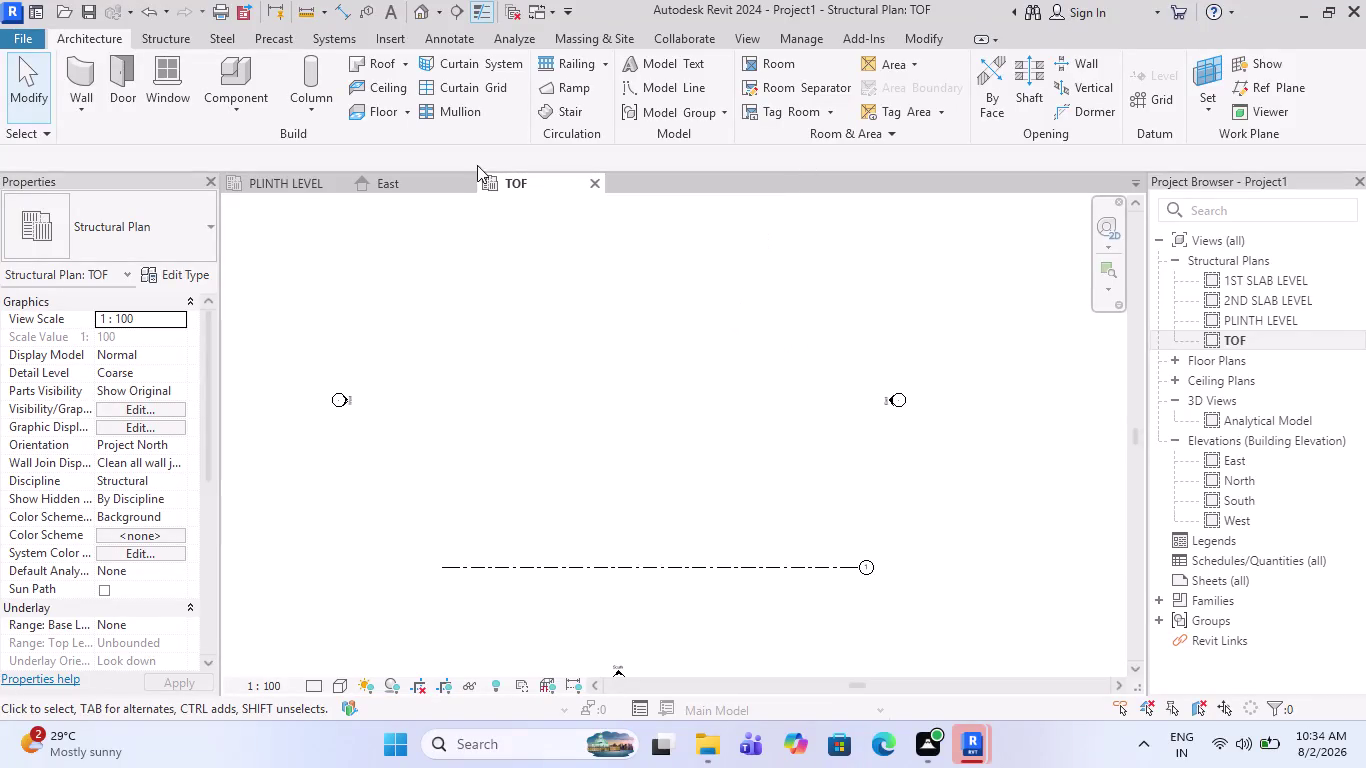
Create grid 2 from grid 1 with Pick Lines at a 1765 offset.
click(1149, 98)
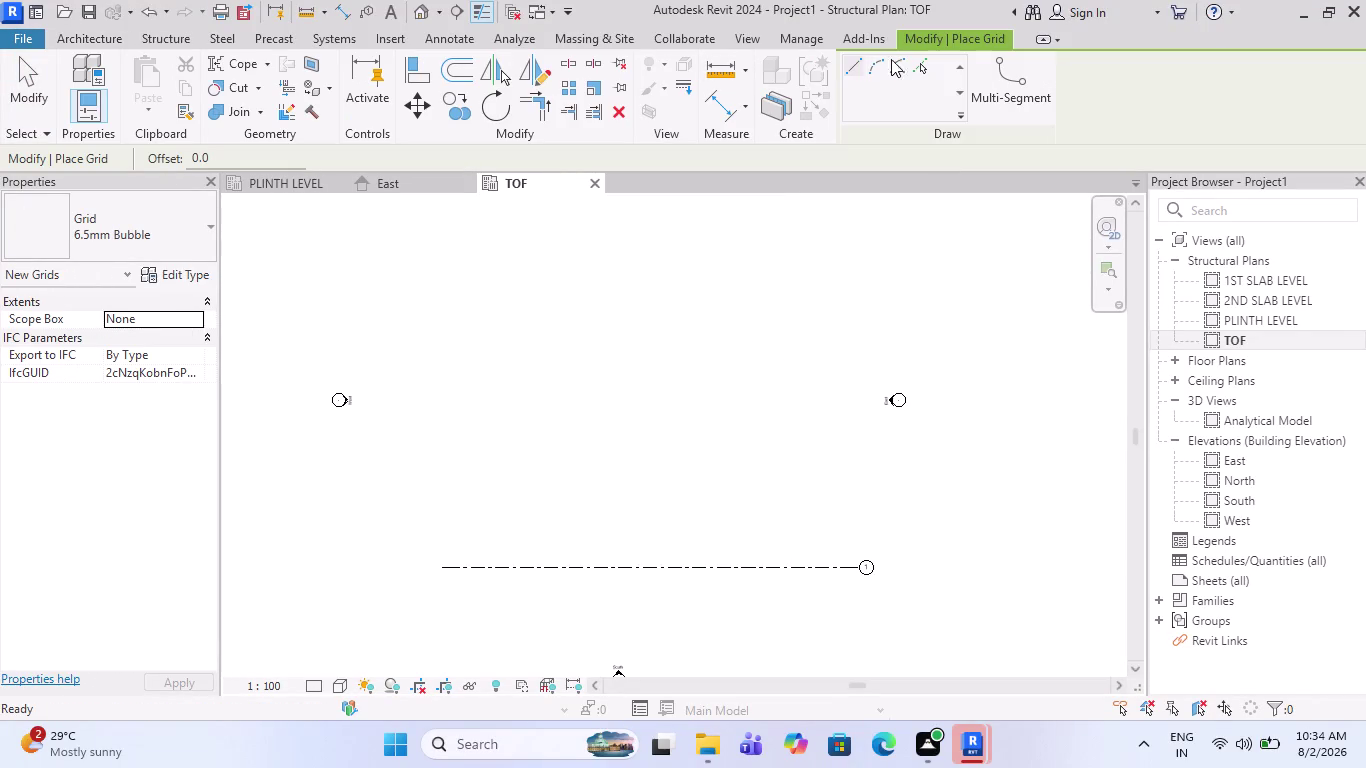
click(914, 59)
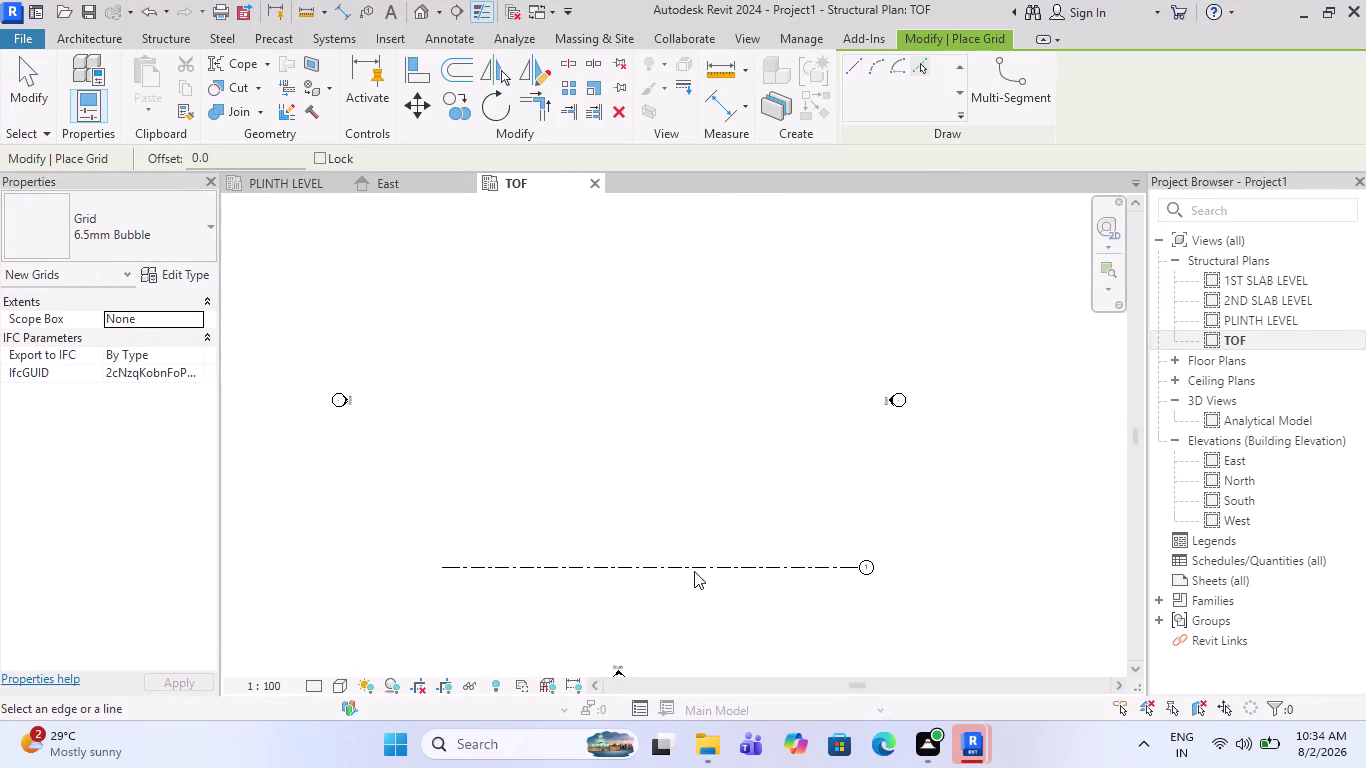
drag(252, 161, 162, 159)
drag(162, 159, 160, 161)
key(1)
key(7)
text(65)
key(Return)
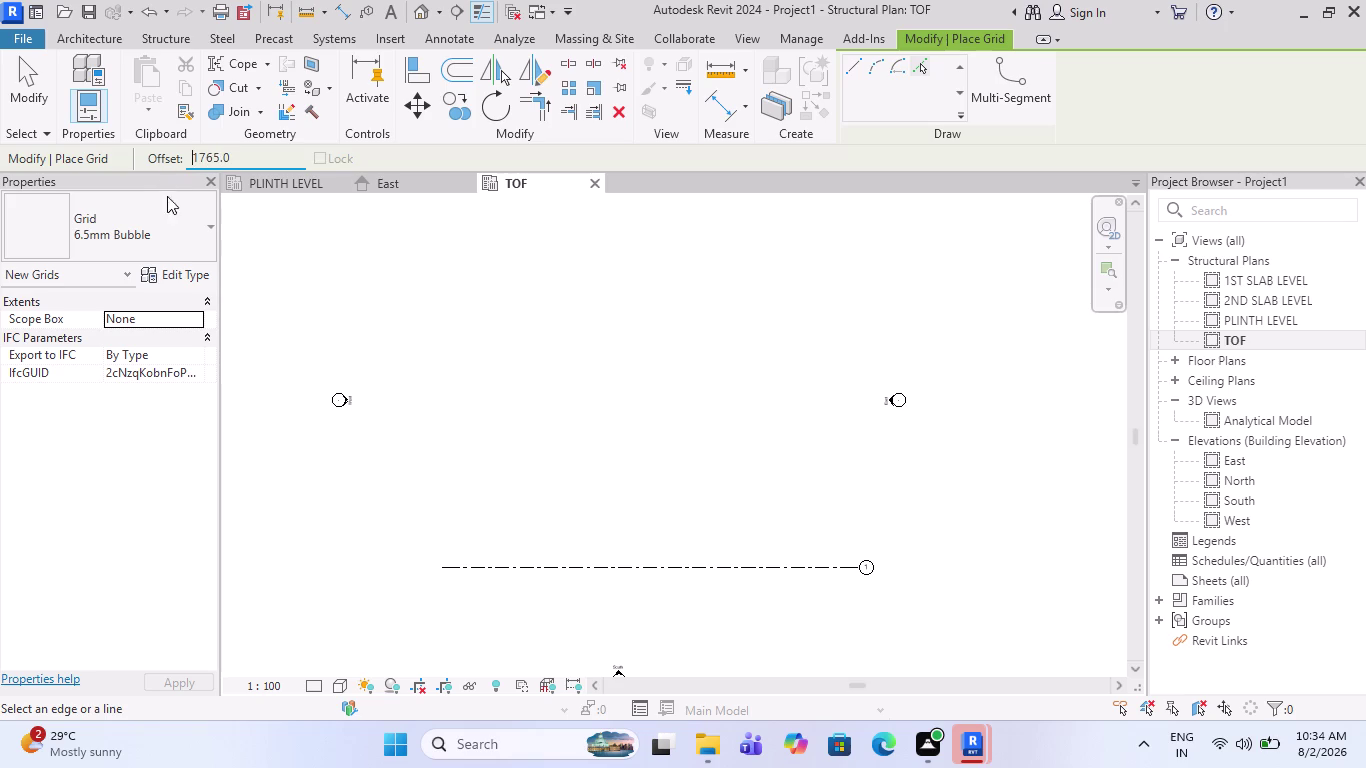
click(652, 566)
Create grids 3 and 4 with a 2815 offset from each previous grid.
scroll(up, 3)
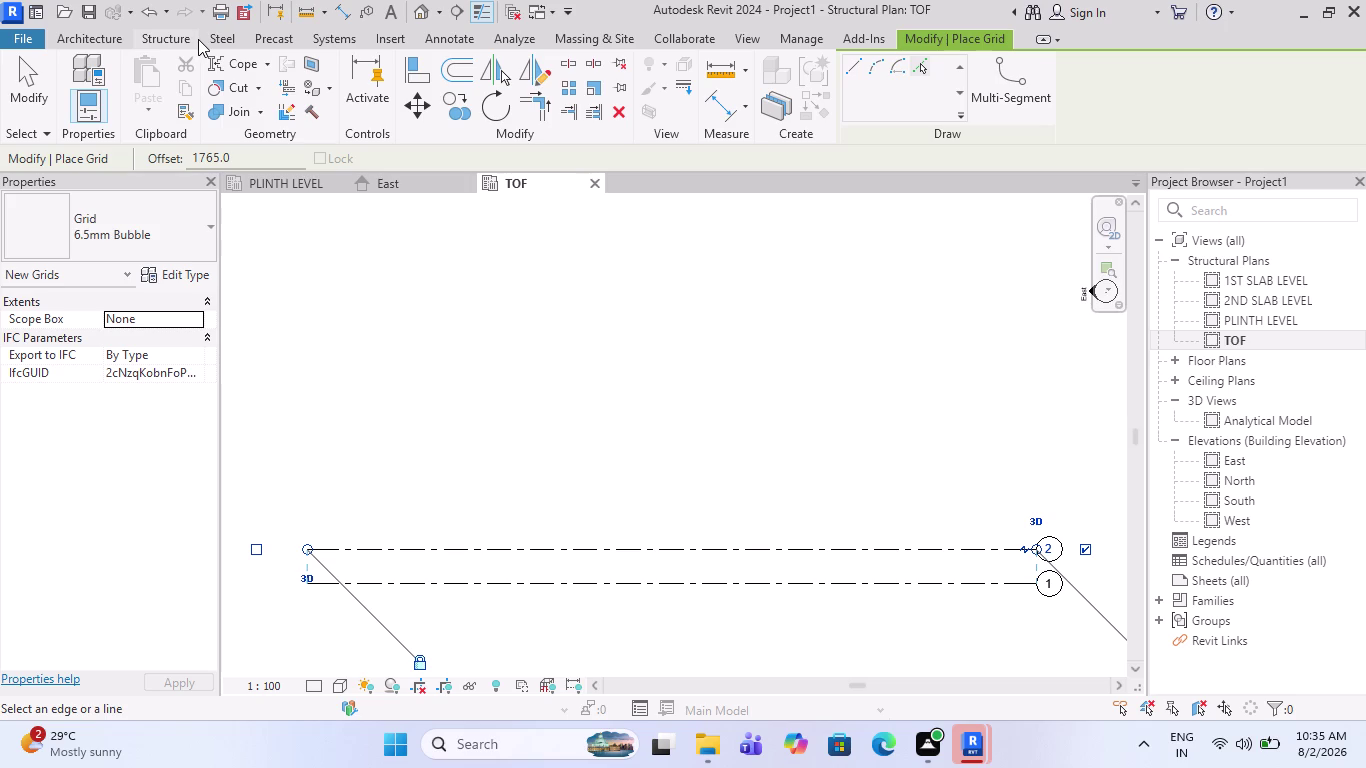
drag(244, 161, 112, 174)
text(2815)
key(Return)
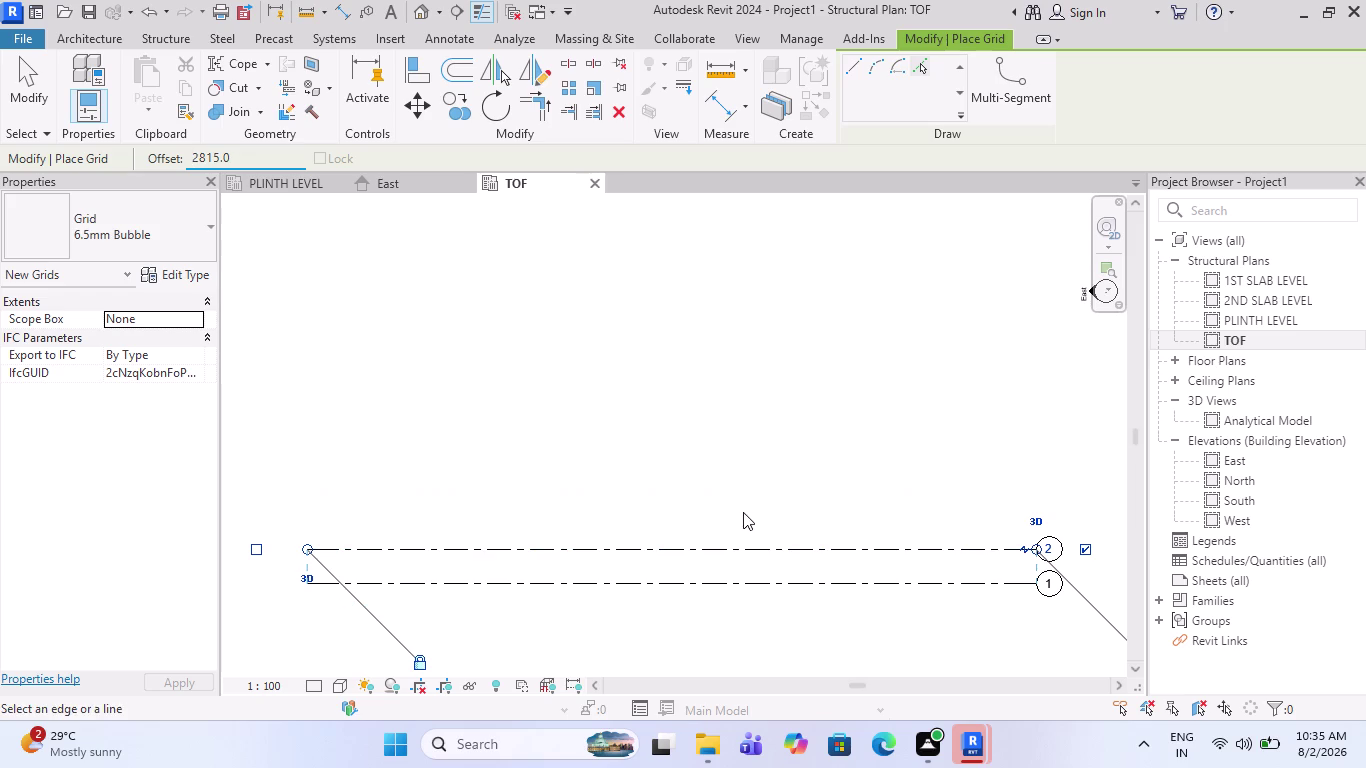
click(743, 541)
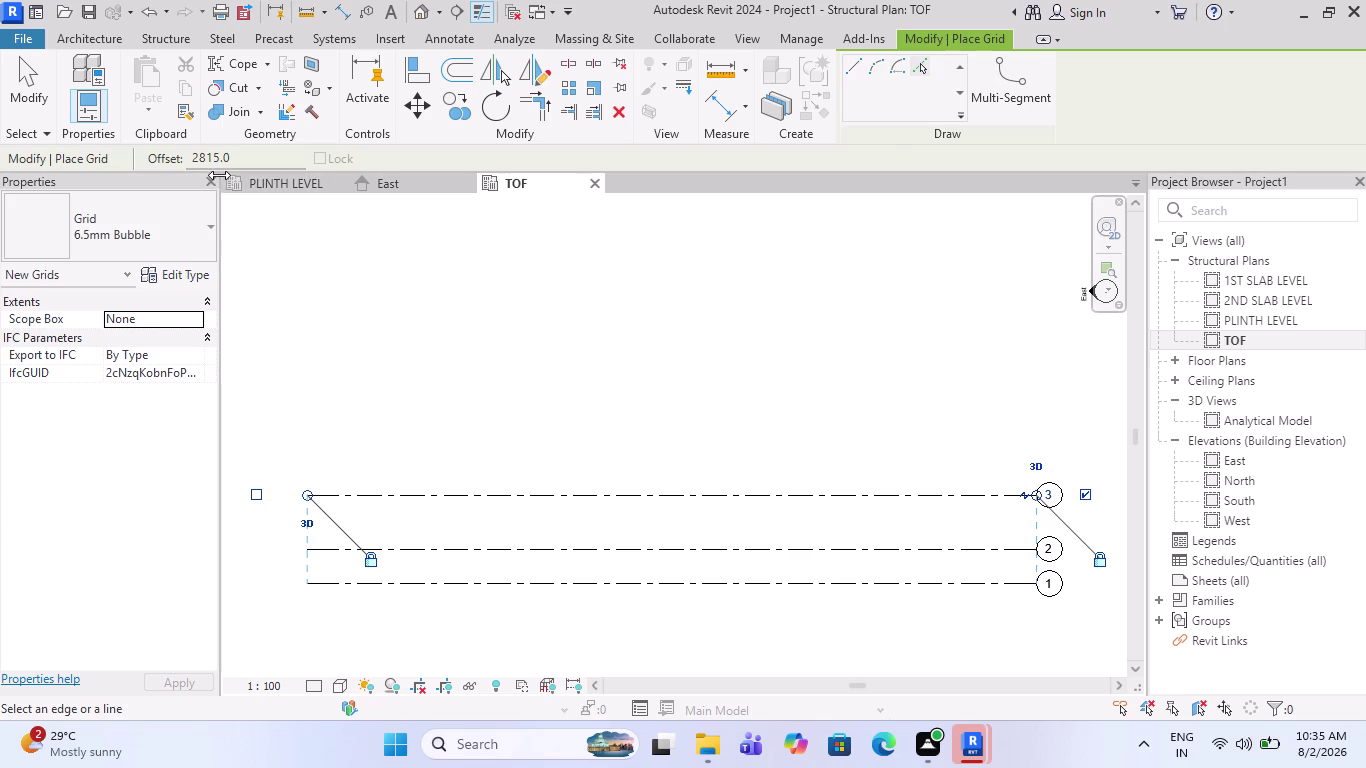
click(473, 491)
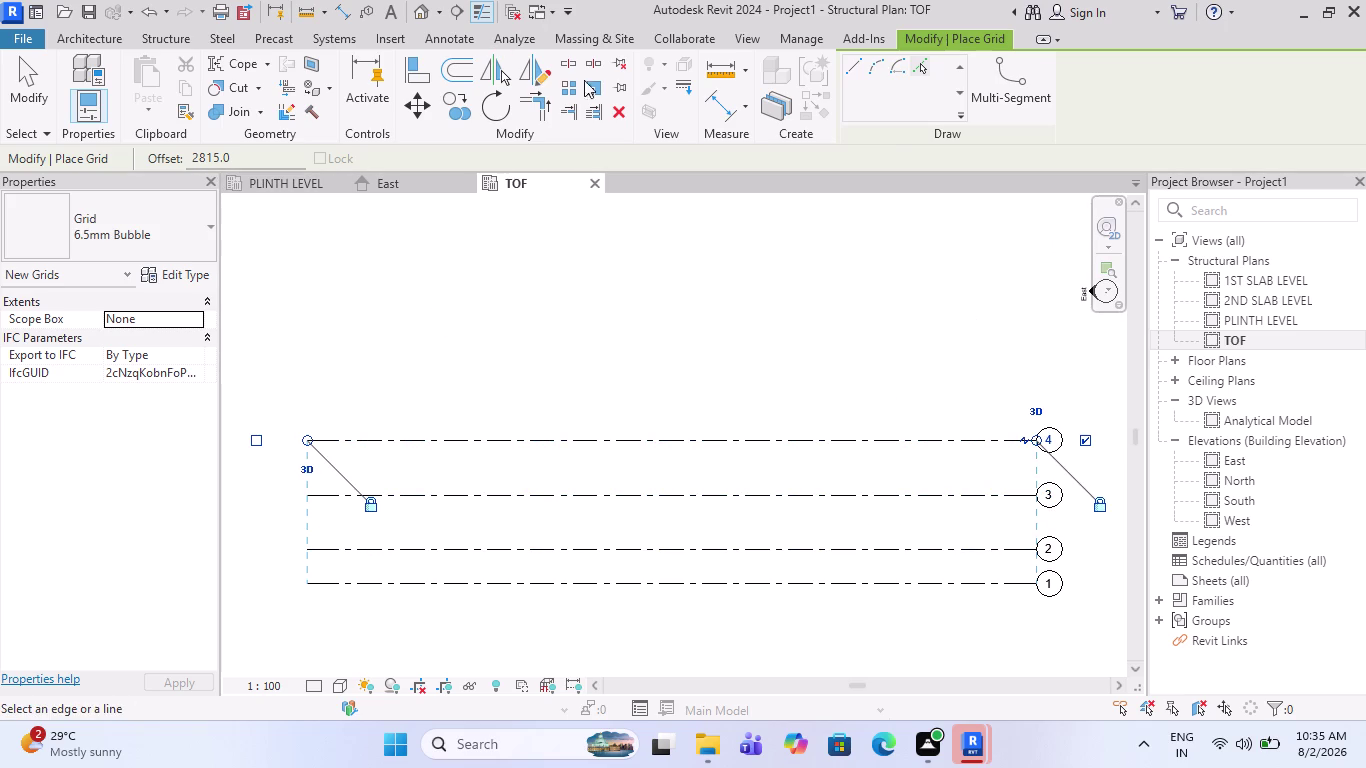
click(860, 69)
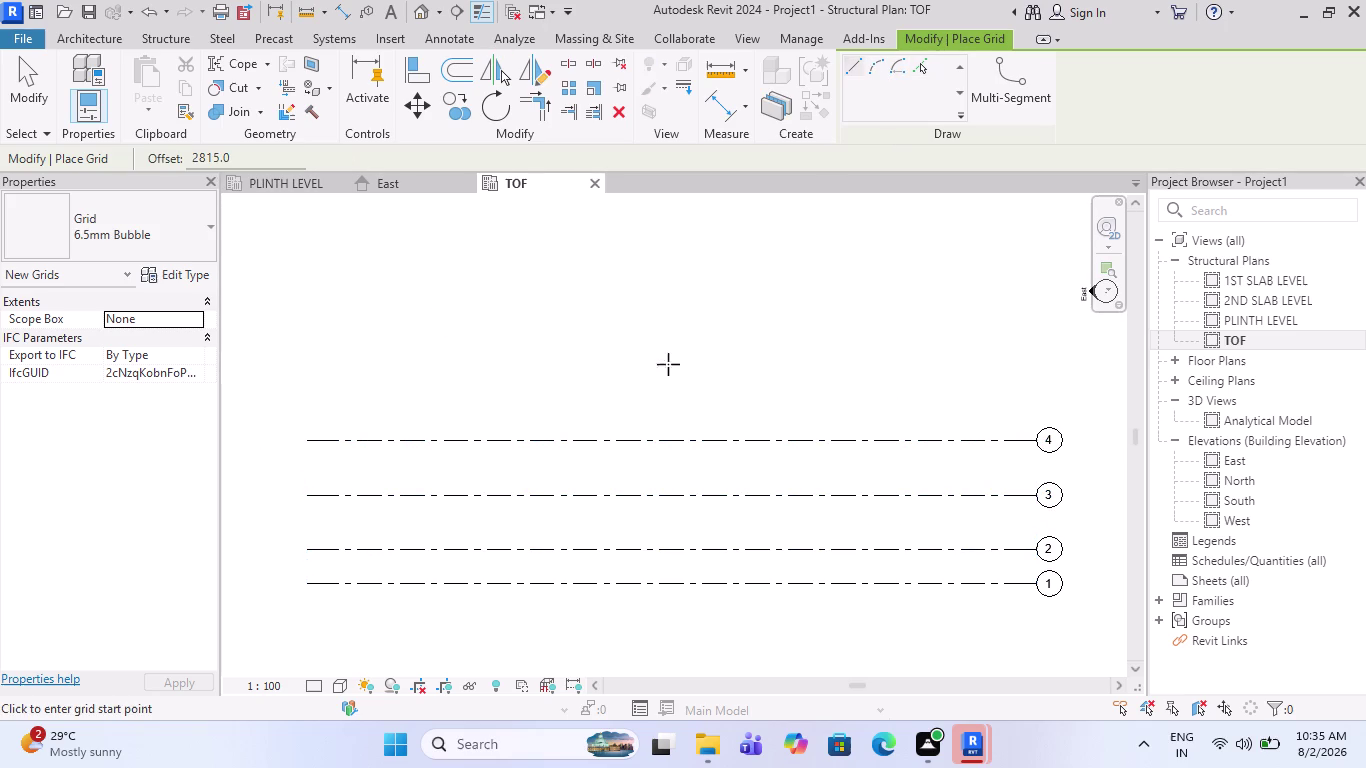
Draw a vertical grid line from above grid 4 to below grid 1.
click(511, 365)
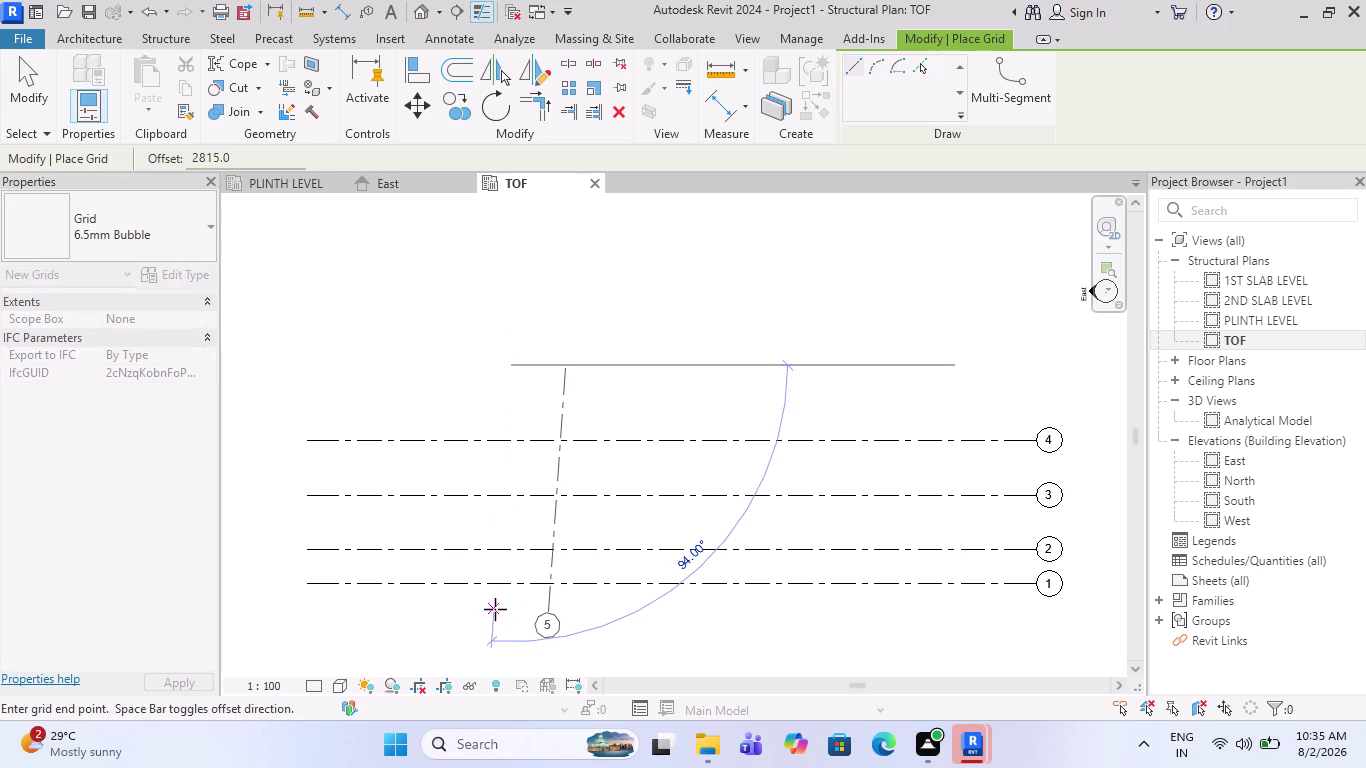
click(522, 620)
key(Escape)
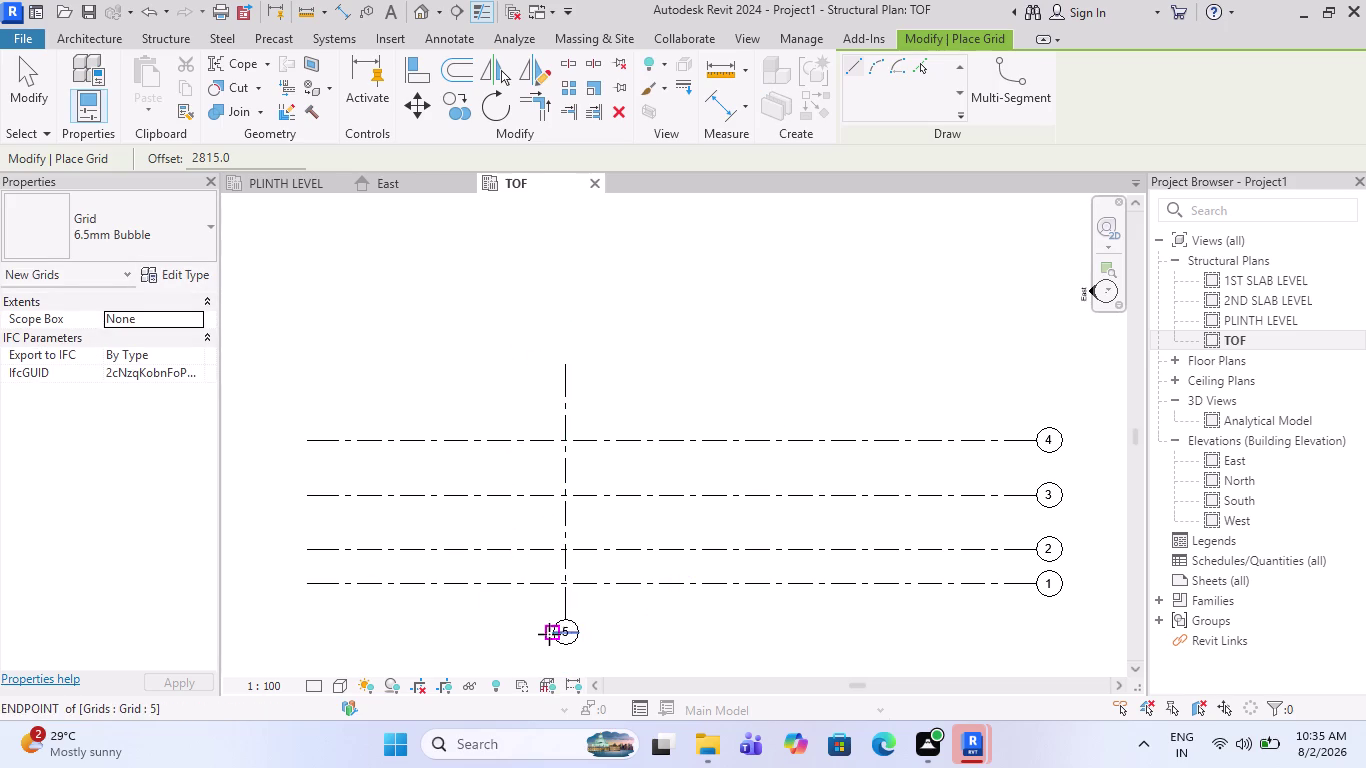
scroll(up, 3)
key(Escape)
Rename the new vertical grid's bubble to A.
double_click(567, 629)
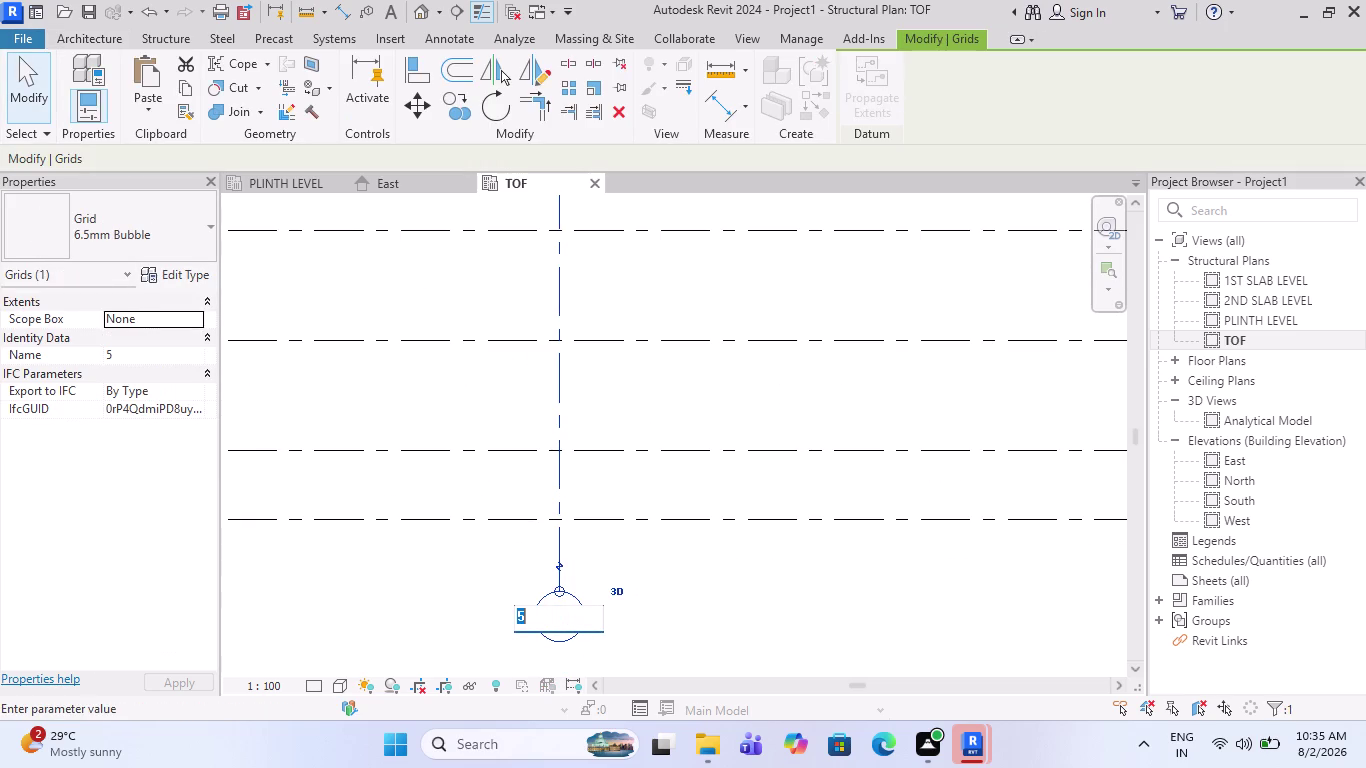
key(a)
click(690, 576)
scroll(down, 3)
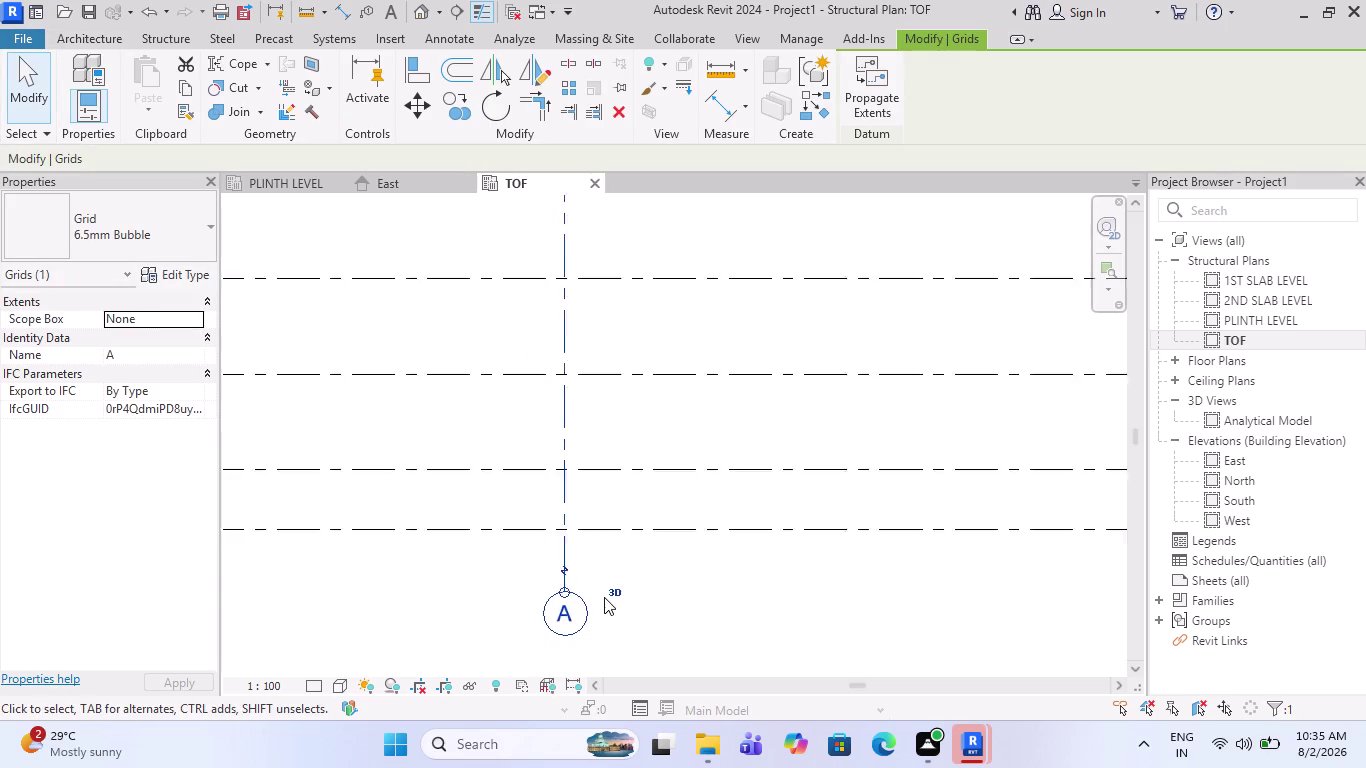
scroll(down, 3)
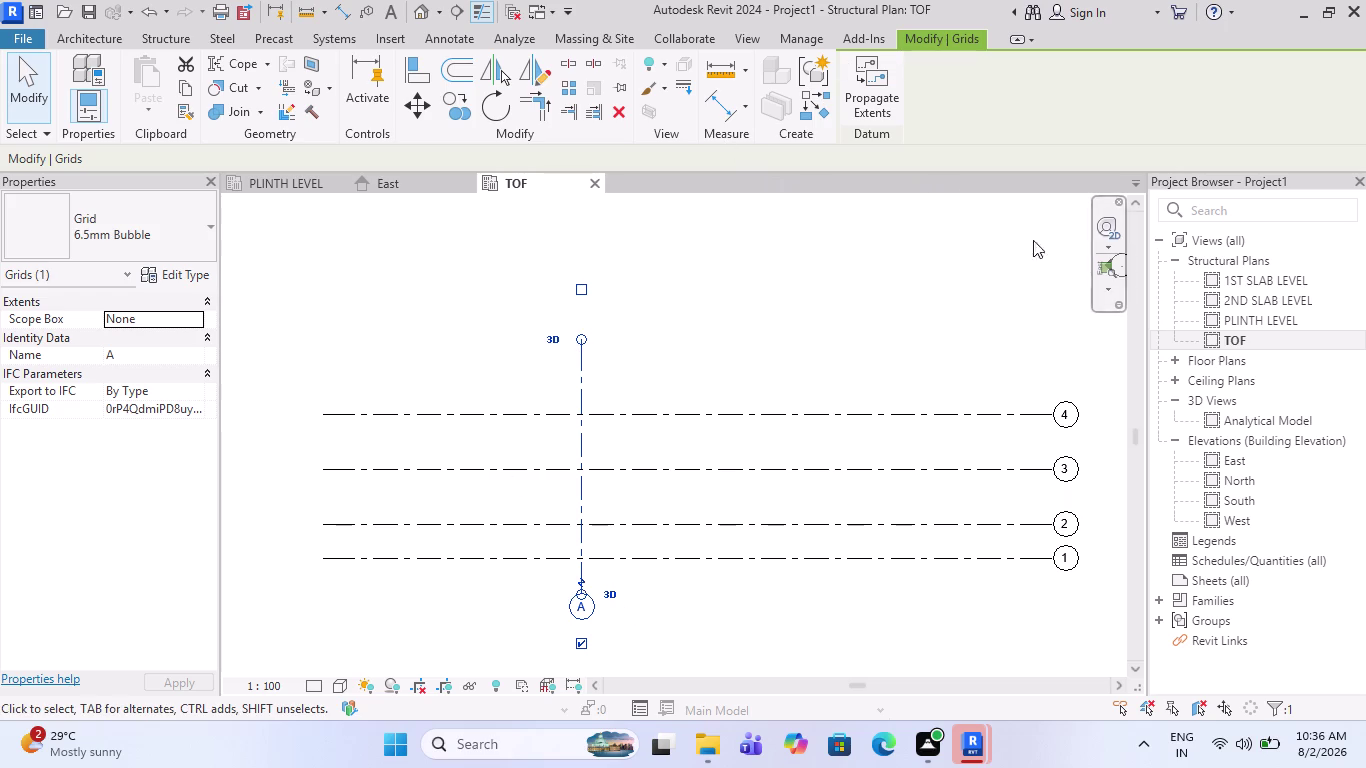
key(Escape)
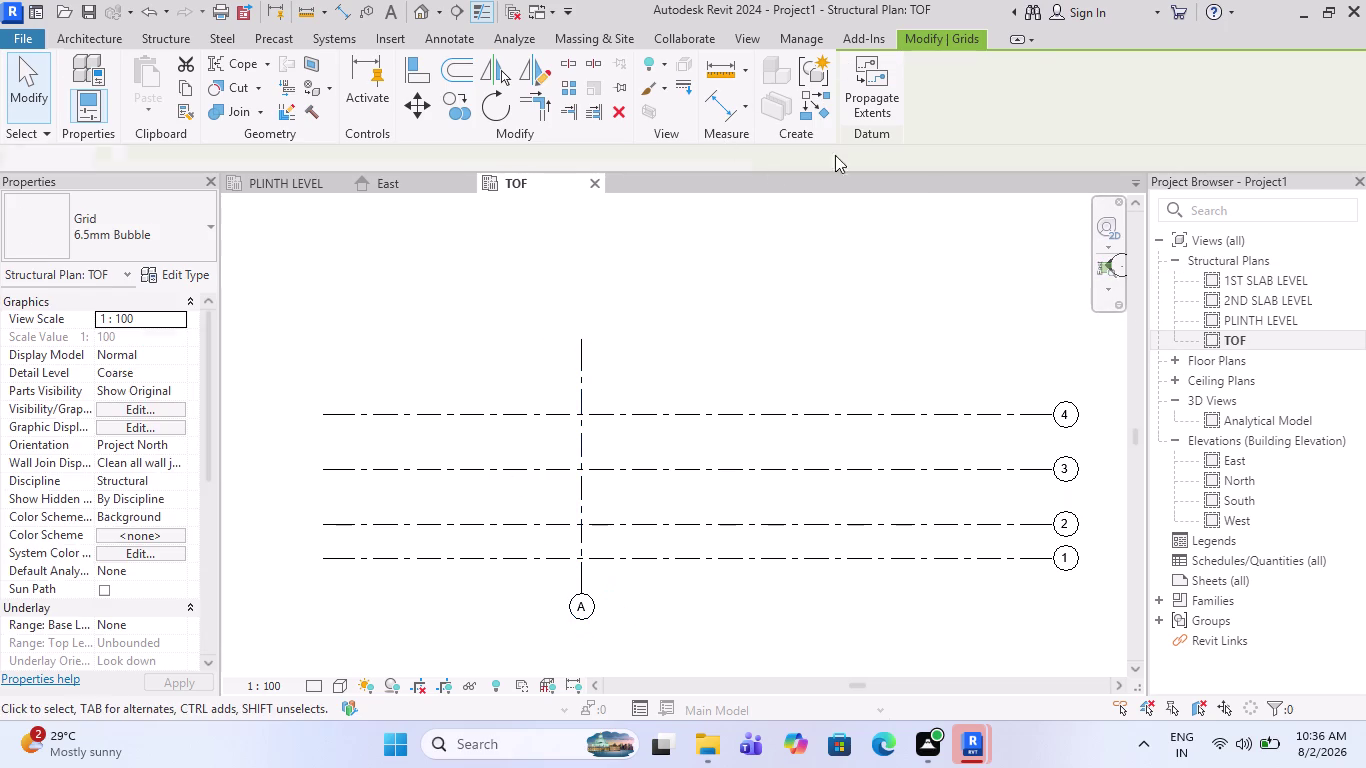
Pick grid A at a 4230 offset to create grid B.
click(1145, 106)
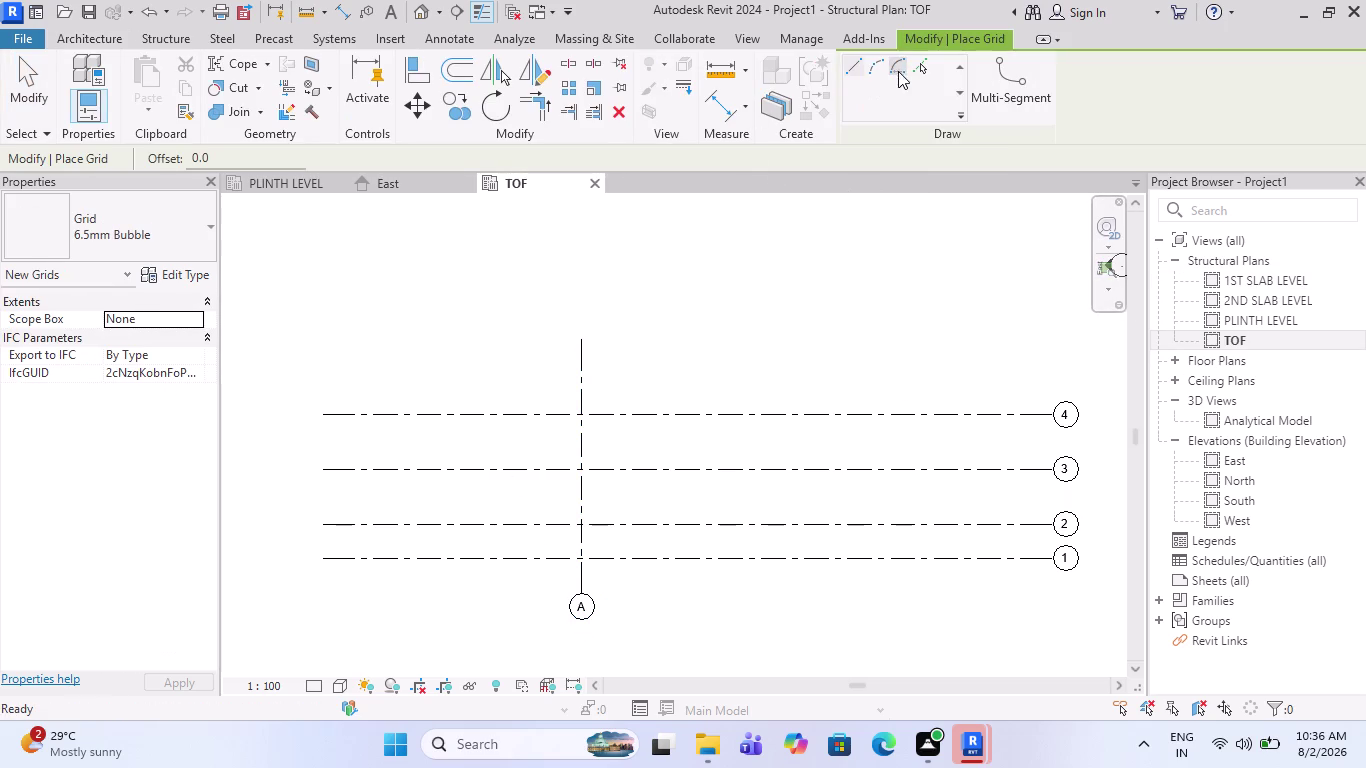
click(925, 71)
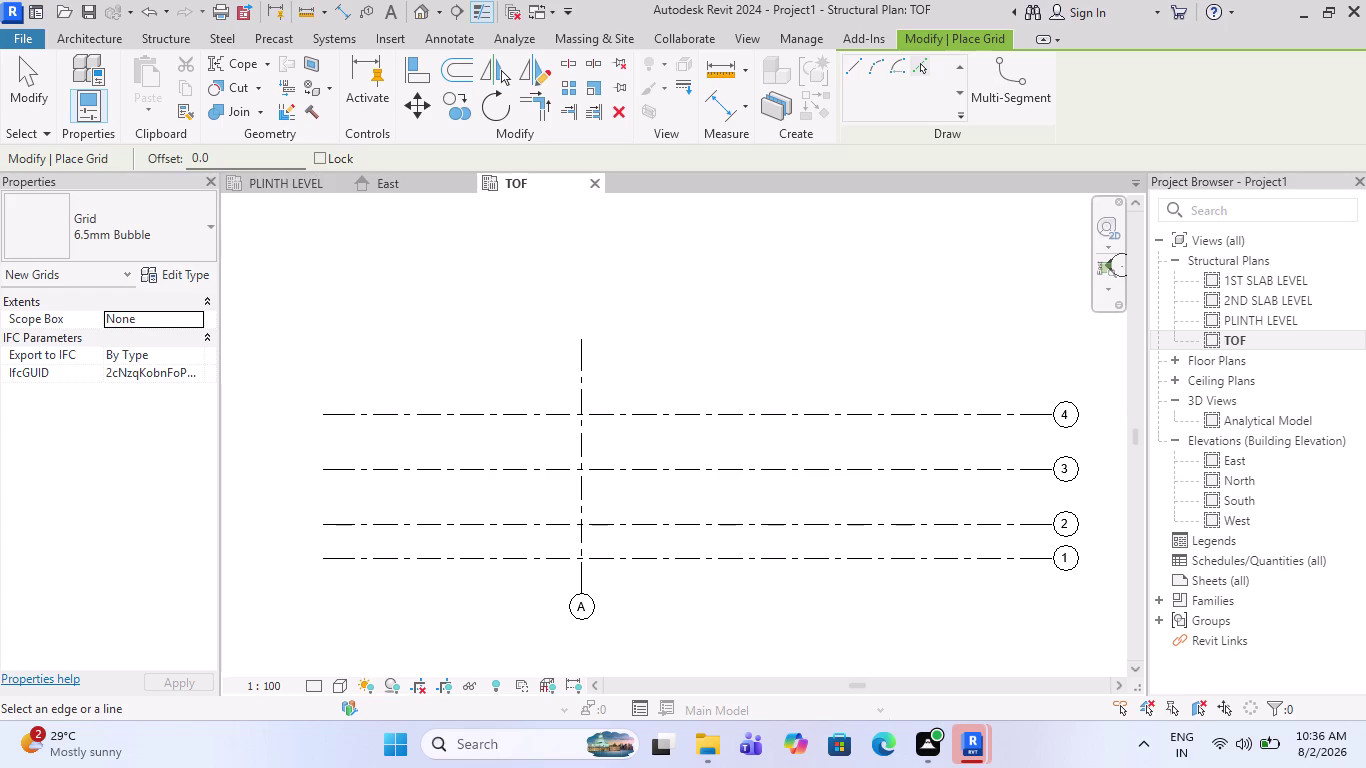
drag(236, 155, 124, 179)
text(423)
key(0)
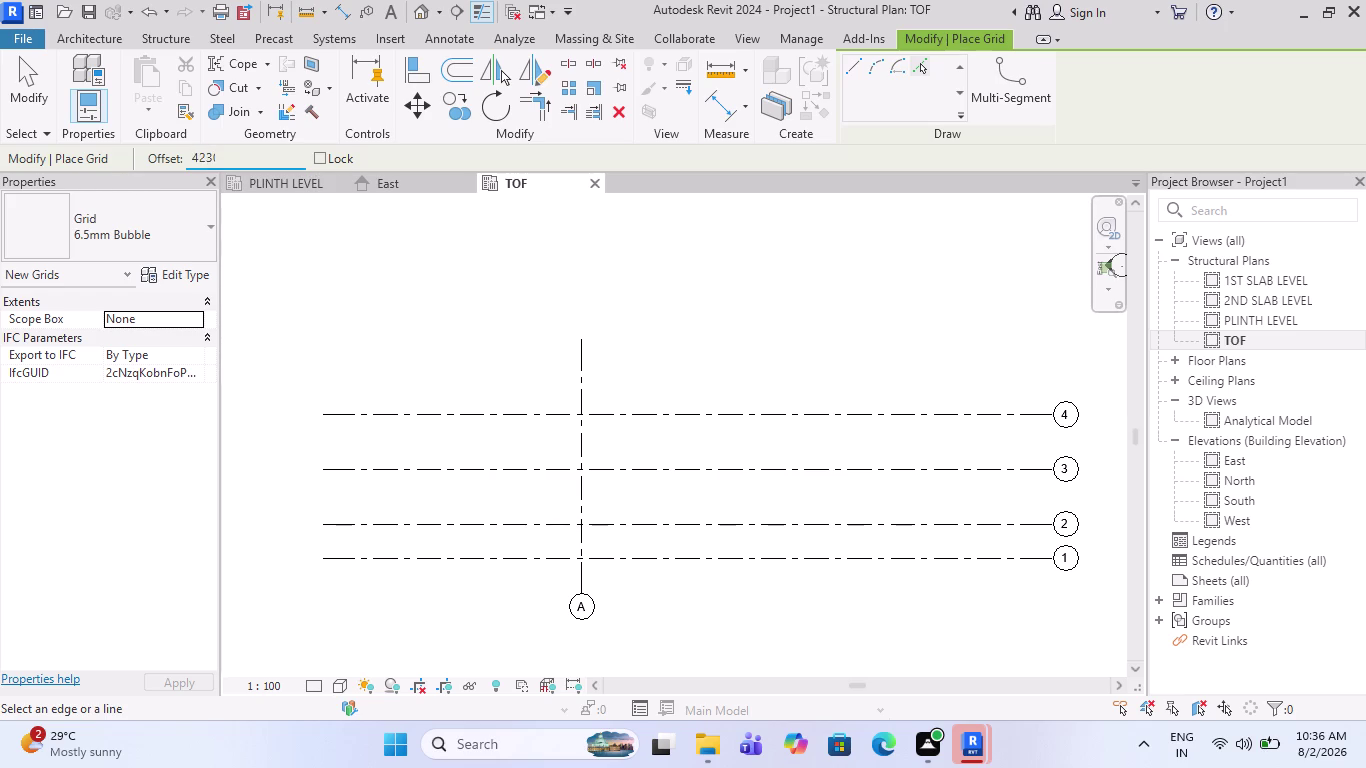
key(Return)
click(588, 381)
scroll(down, 3)
scroll(up, 3)
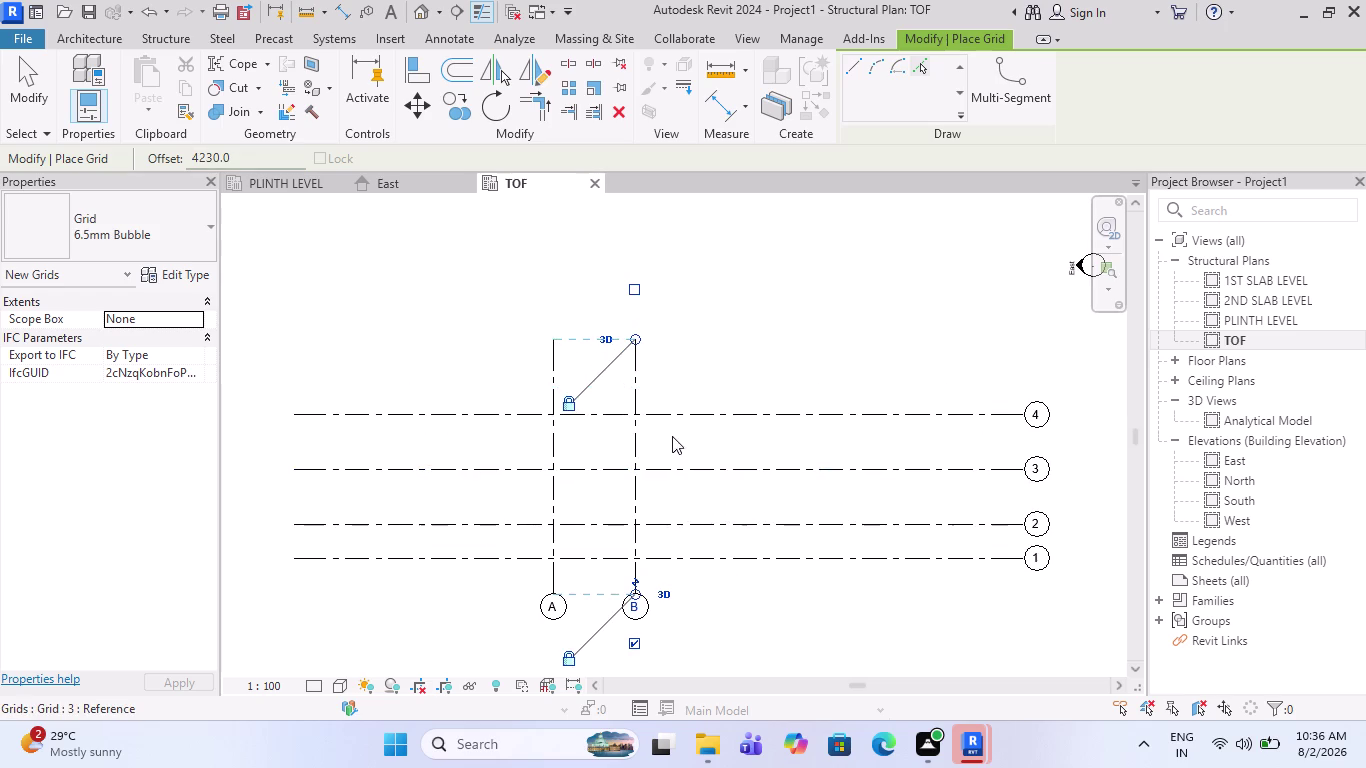
scroll(up, 3)
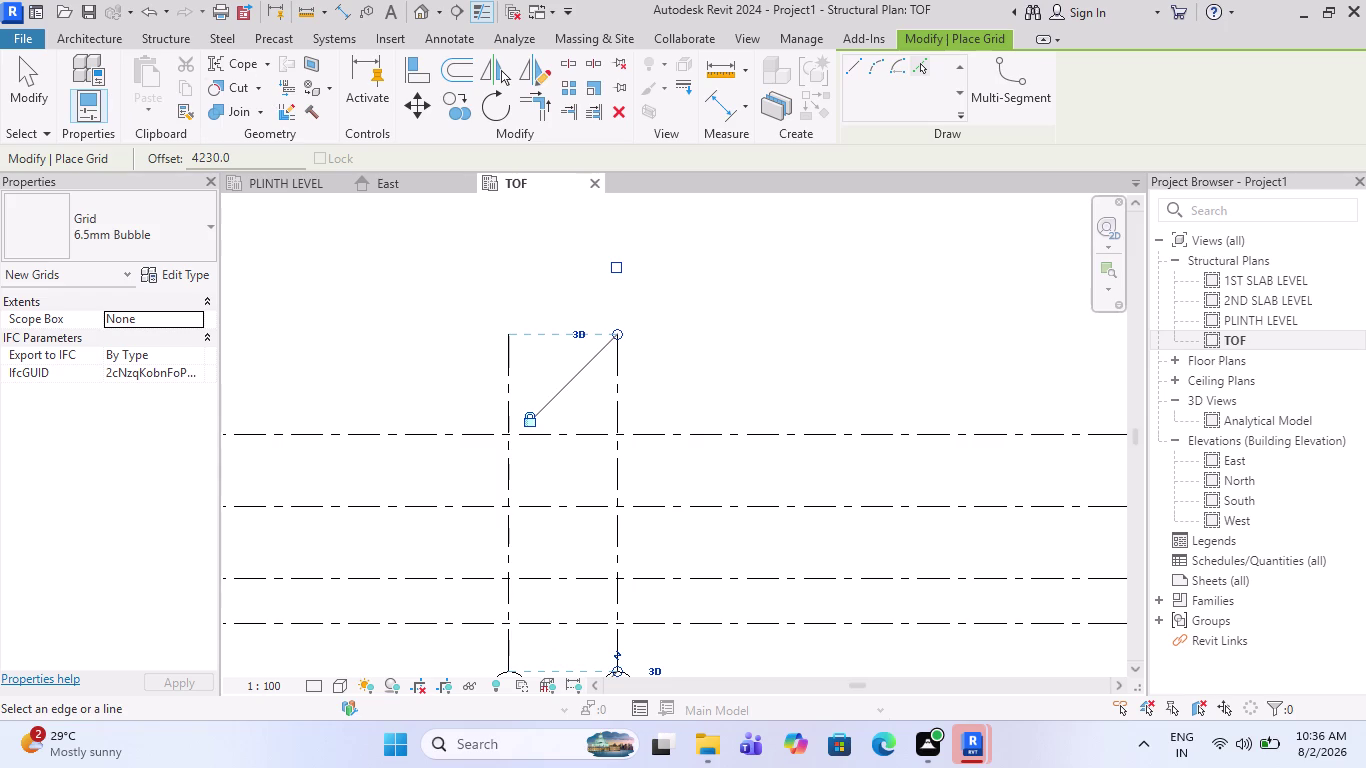
Create grids C and D at a 4015 offset from B and C.
drag(241, 154, 178, 160)
key(4)
text(015)
key(Return)
click(619, 400)
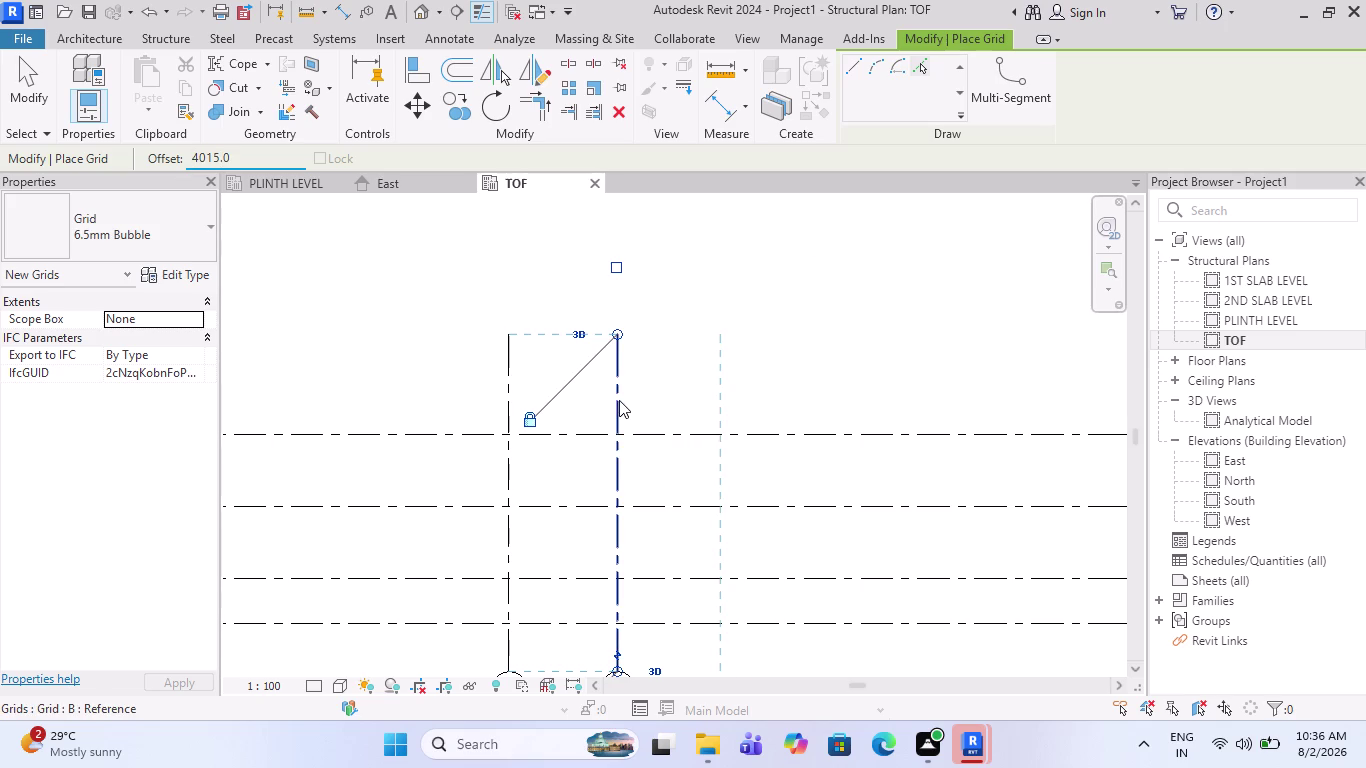
scroll(down, 3)
scroll(up, 3)
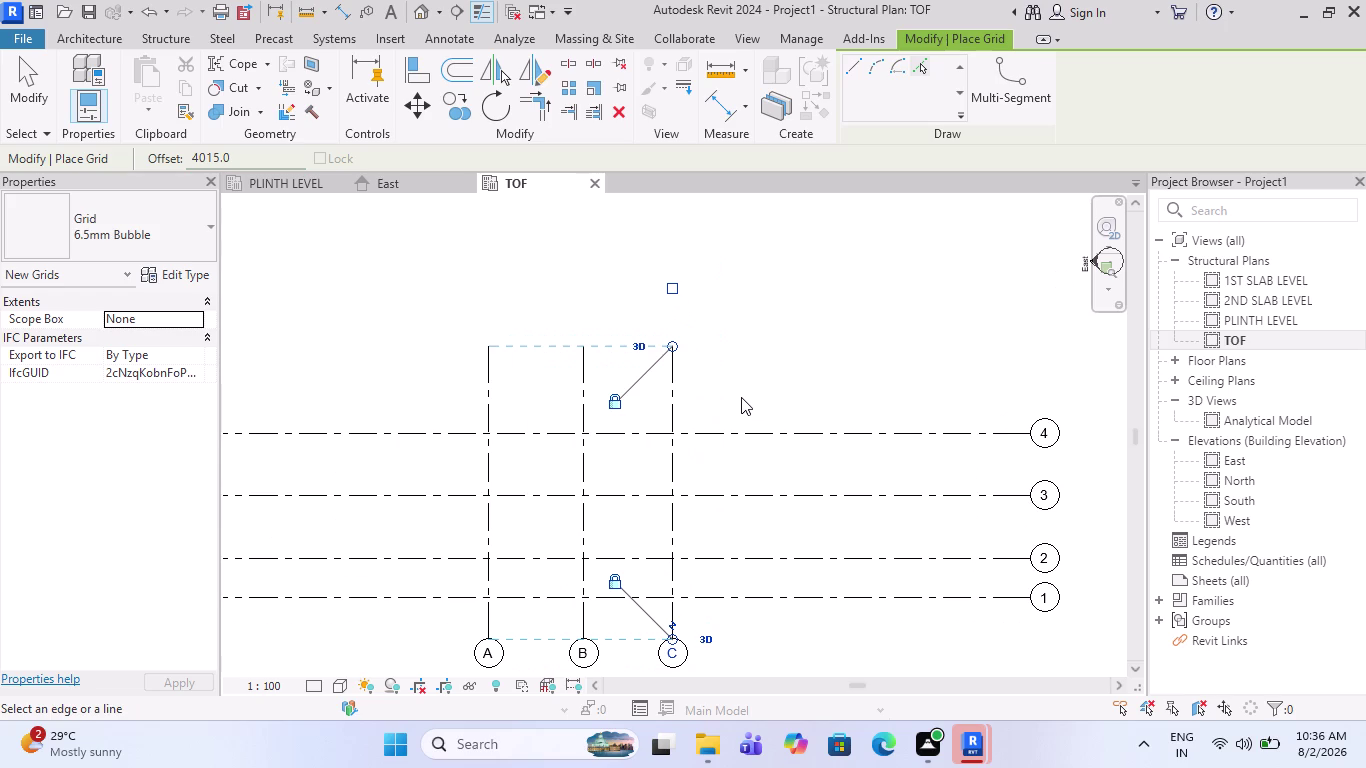
click(677, 396)
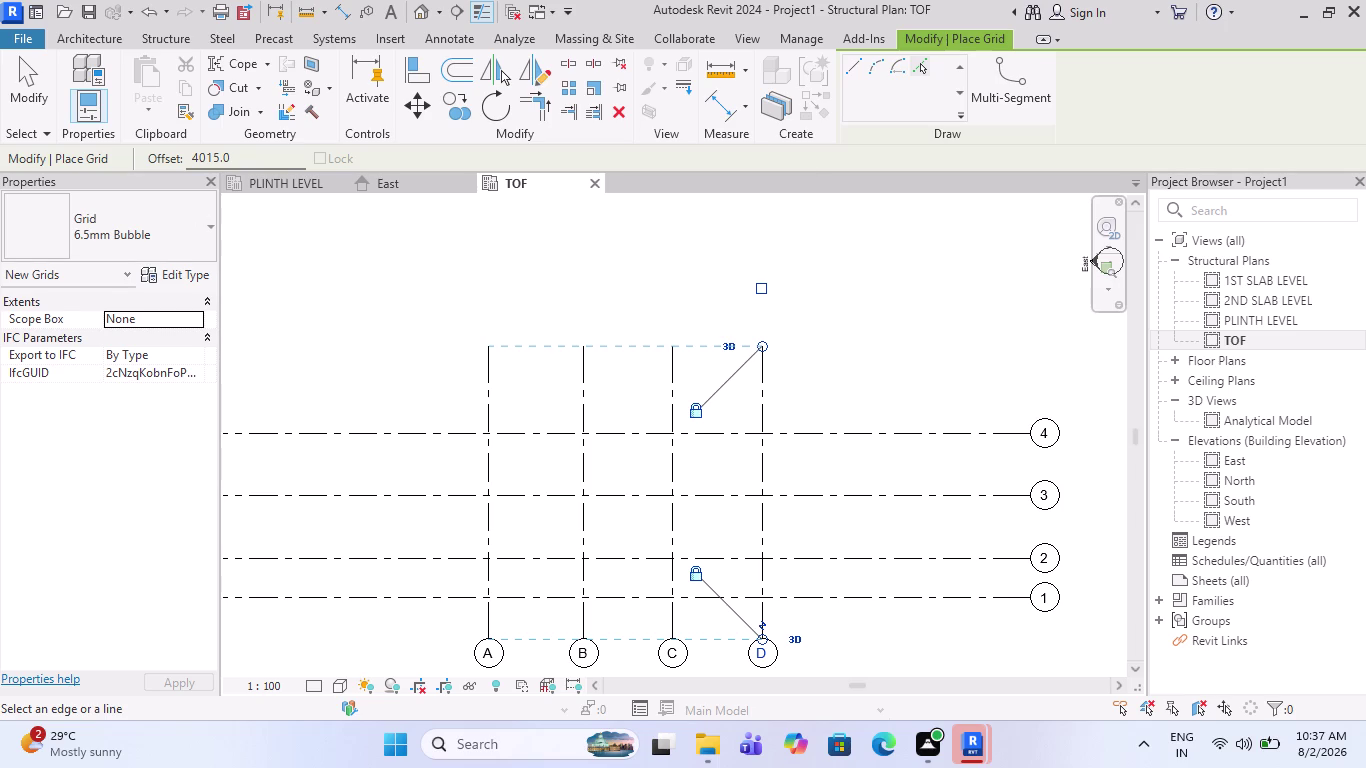
Create grid E from grid D at a 3230 offset.
drag(260, 153, 132, 156)
text(3)
text(230)
key(Return)
click(768, 399)
scroll(down, 3)
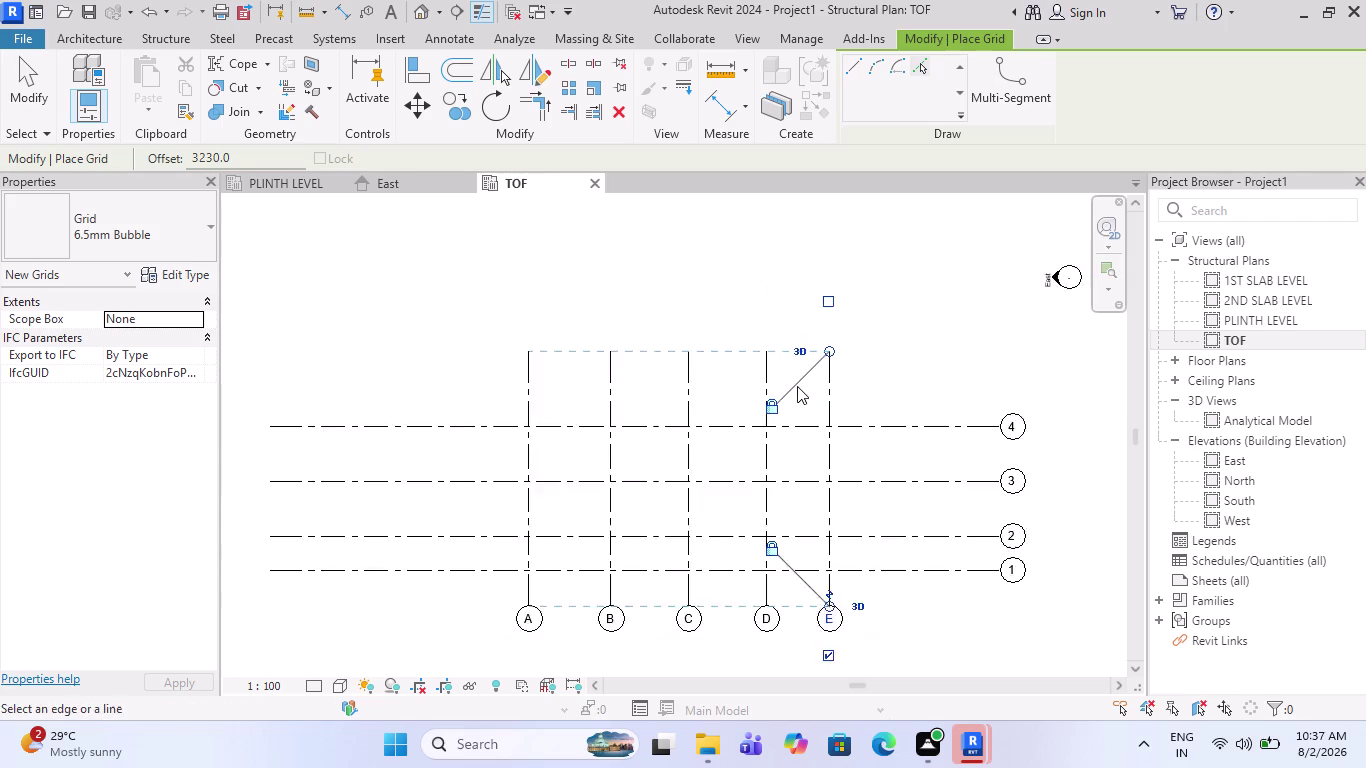
Place an extra horizontal grid between grids 2 and 3, then exit grid placement.
scroll(down, 3)
scroll(up, 3)
key(Escape)
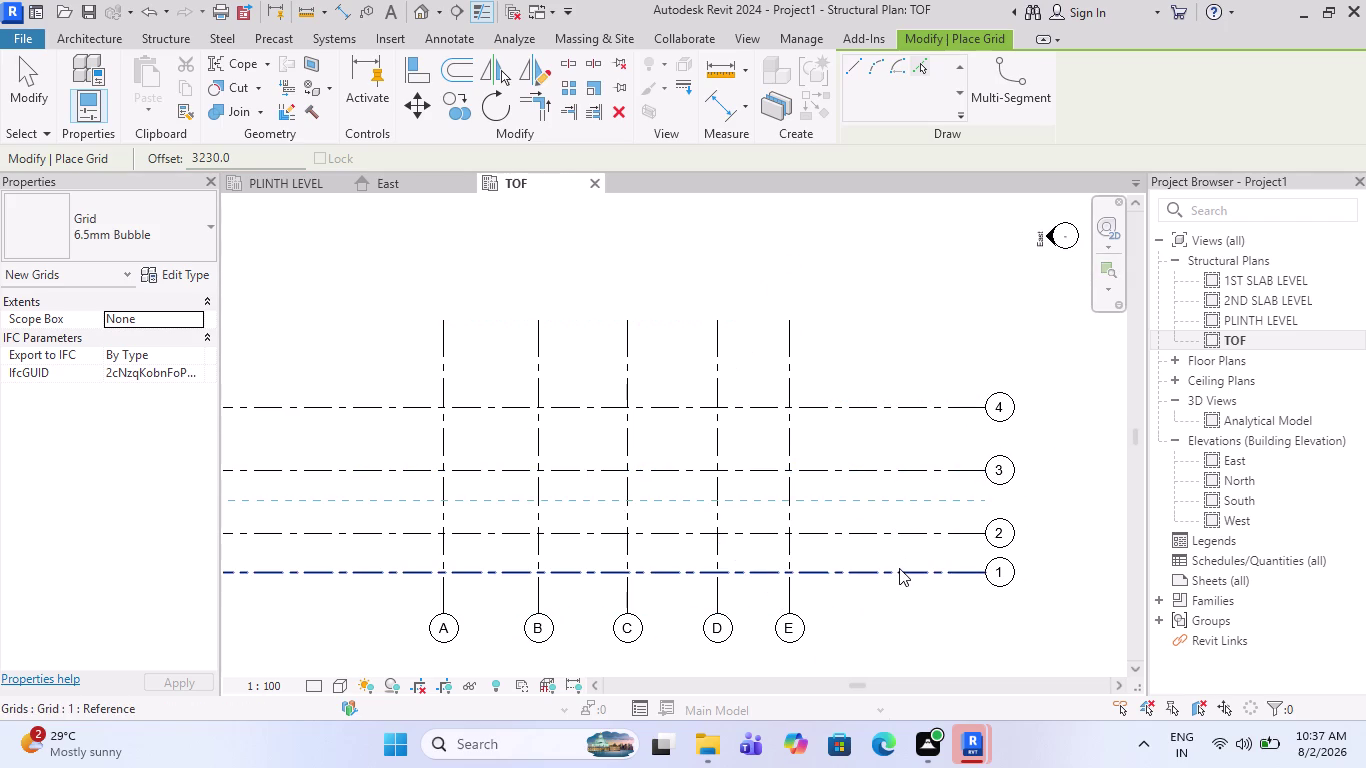
click(901, 568)
scroll(up, 3)
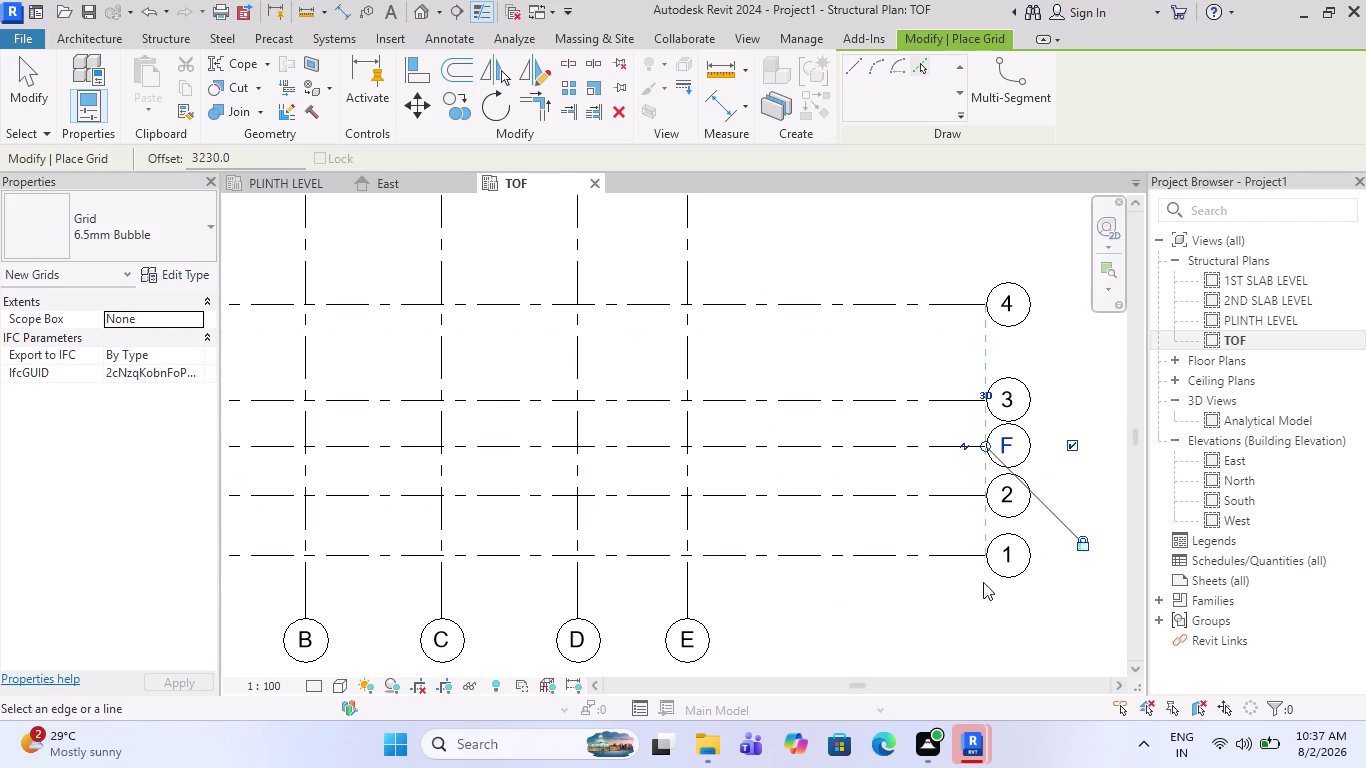
key(Escape)
key(Escape)
Select grid 1 and drag its left end inward to shorten it.
click(907, 561)
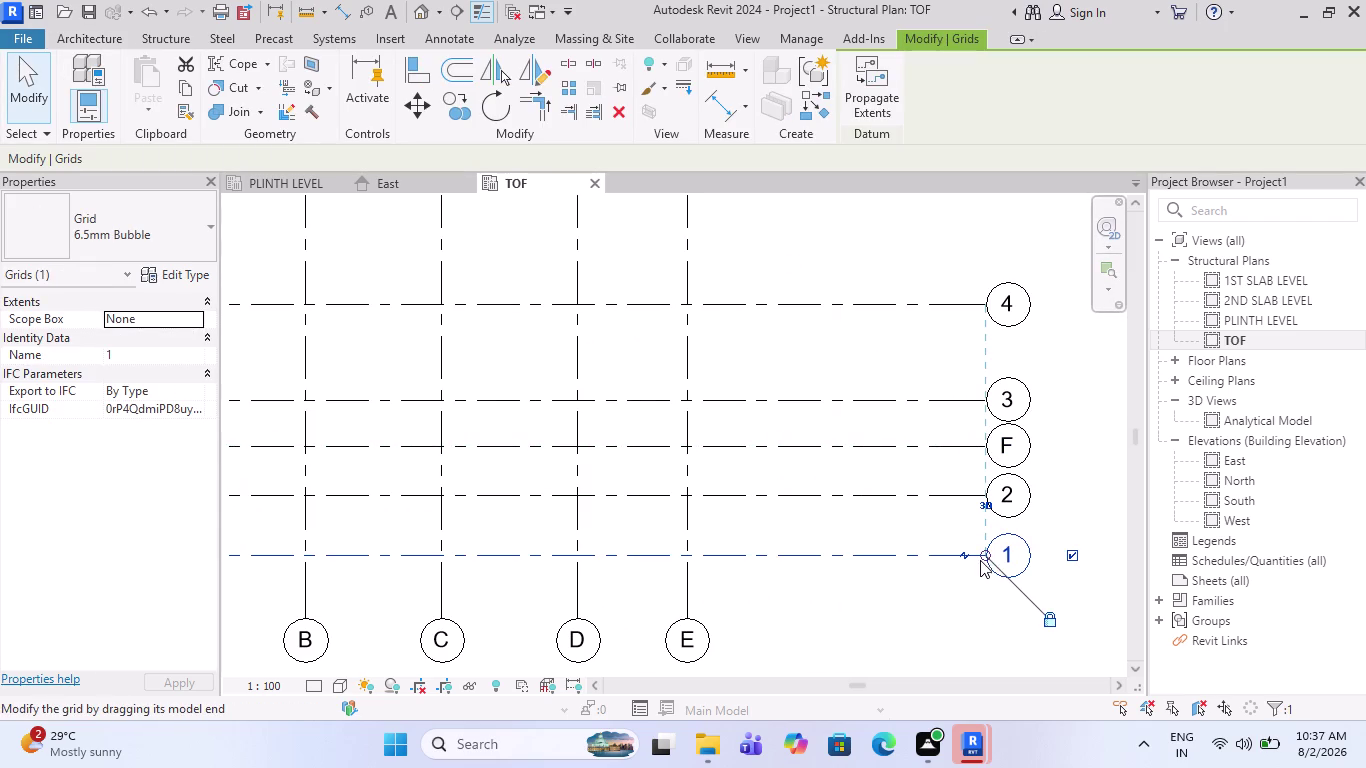
drag(986, 558, 790, 577)
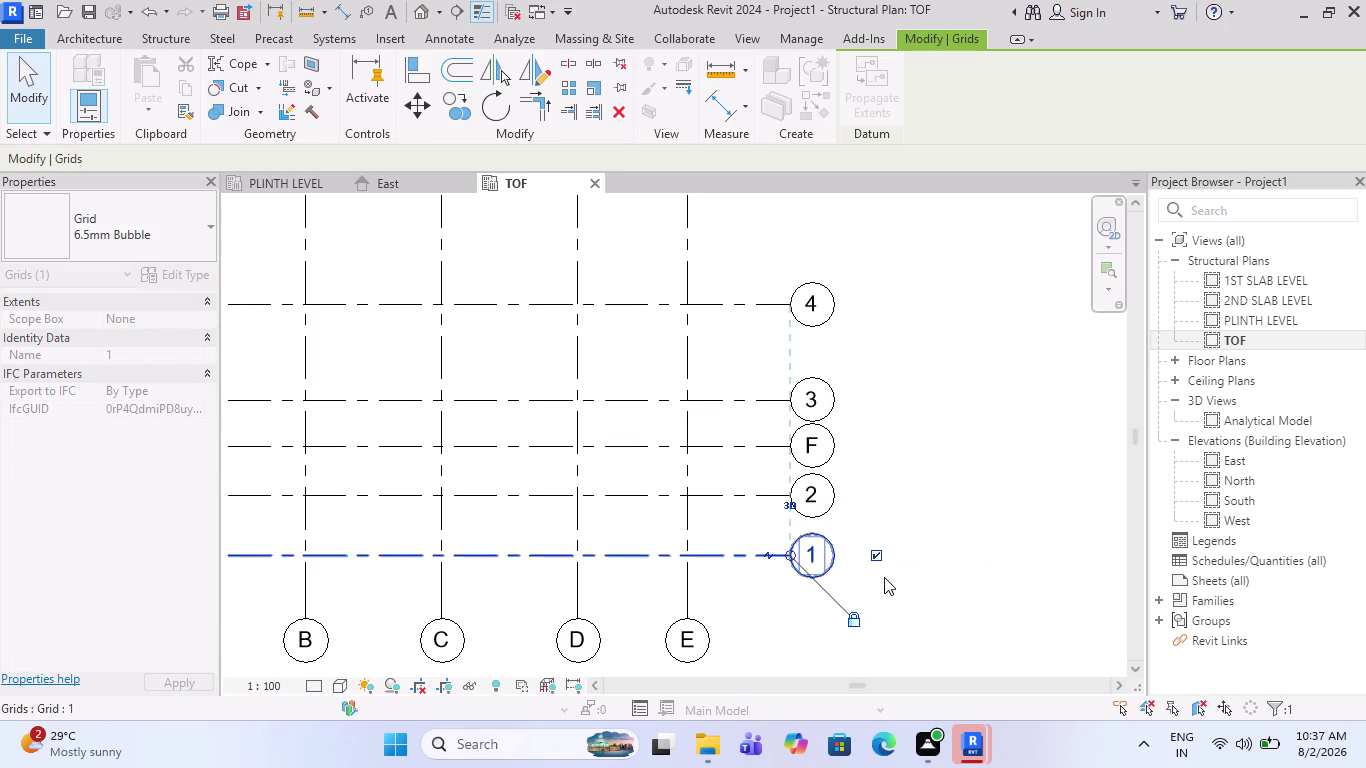
scroll(down, 3)
key(Escape)
scroll(down, 3)
click(327, 543)
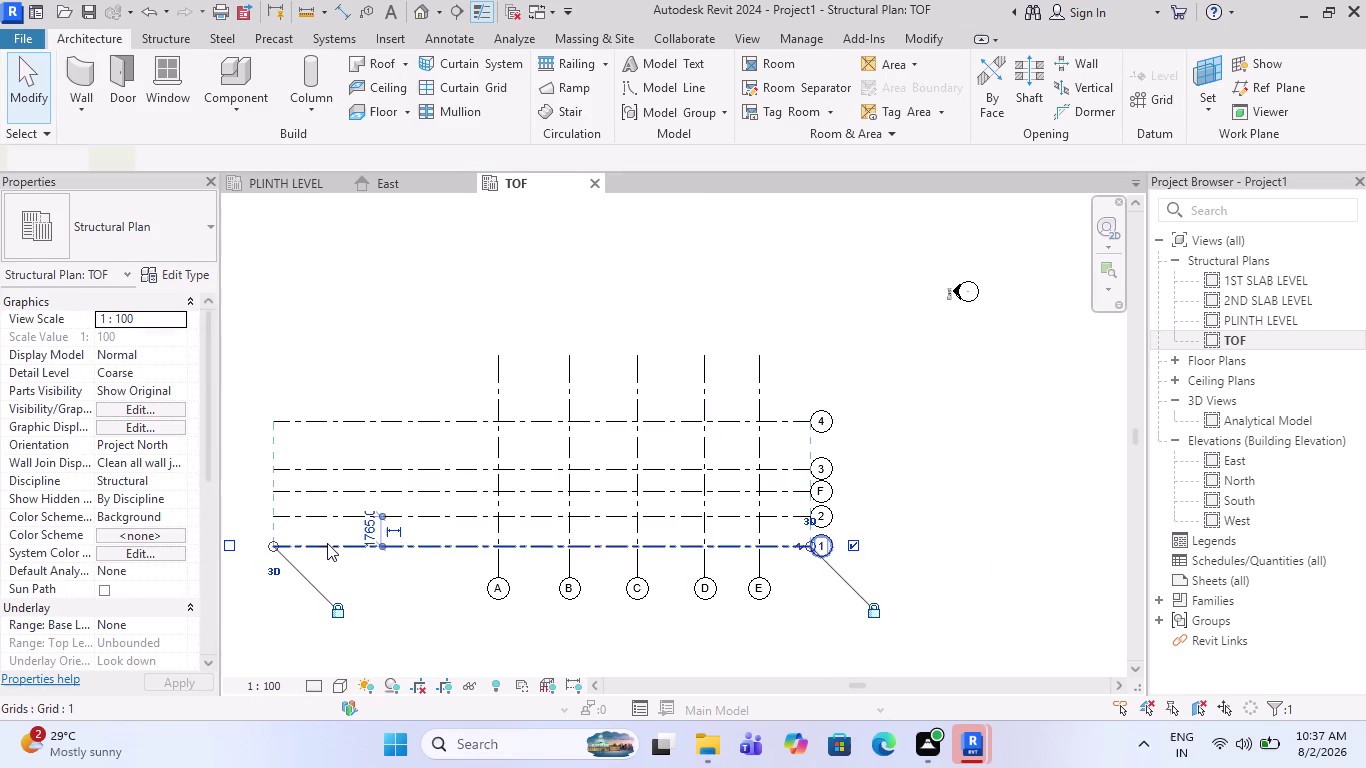
drag(274, 547, 438, 566)
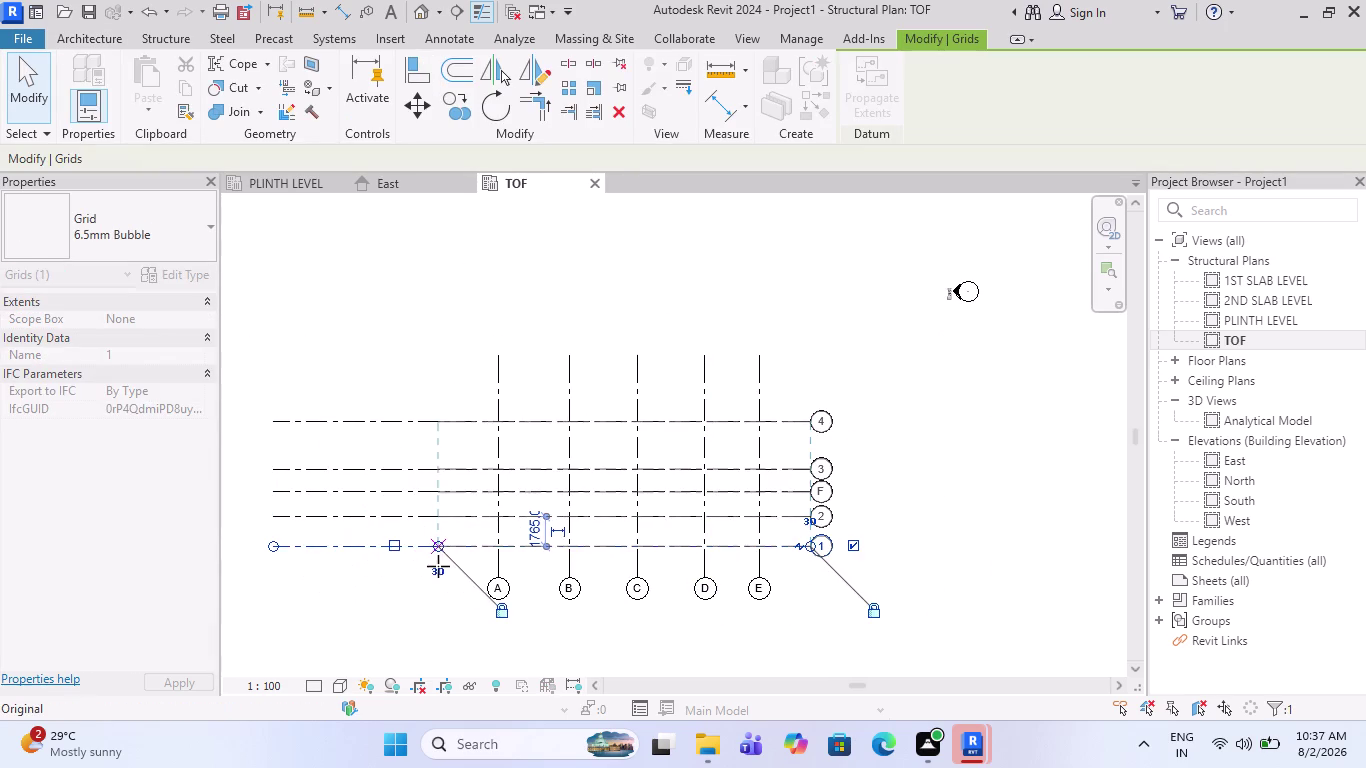
drag(438, 566, 458, 569)
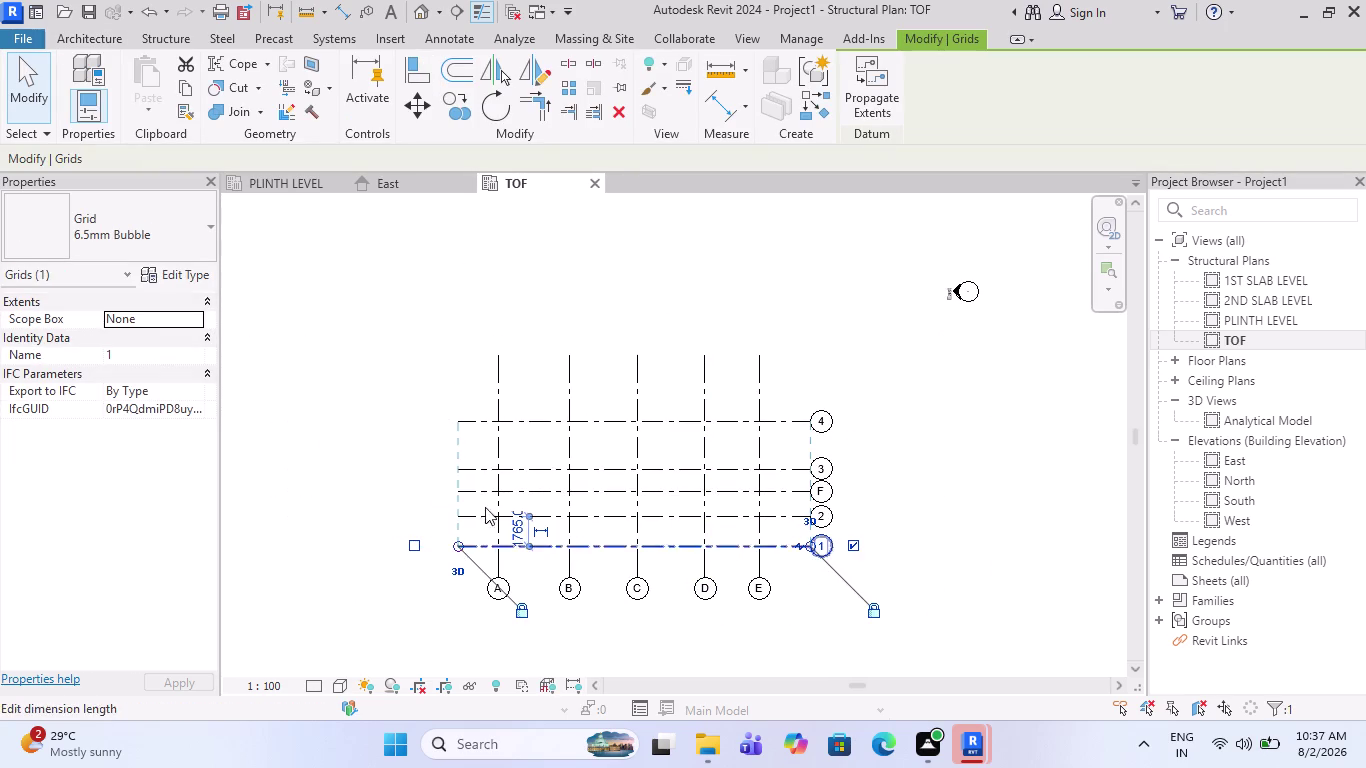
scroll(up, 3)
key(Escape)
Select grid A, adjust its end, and bring the row bubbles into view.
click(475, 420)
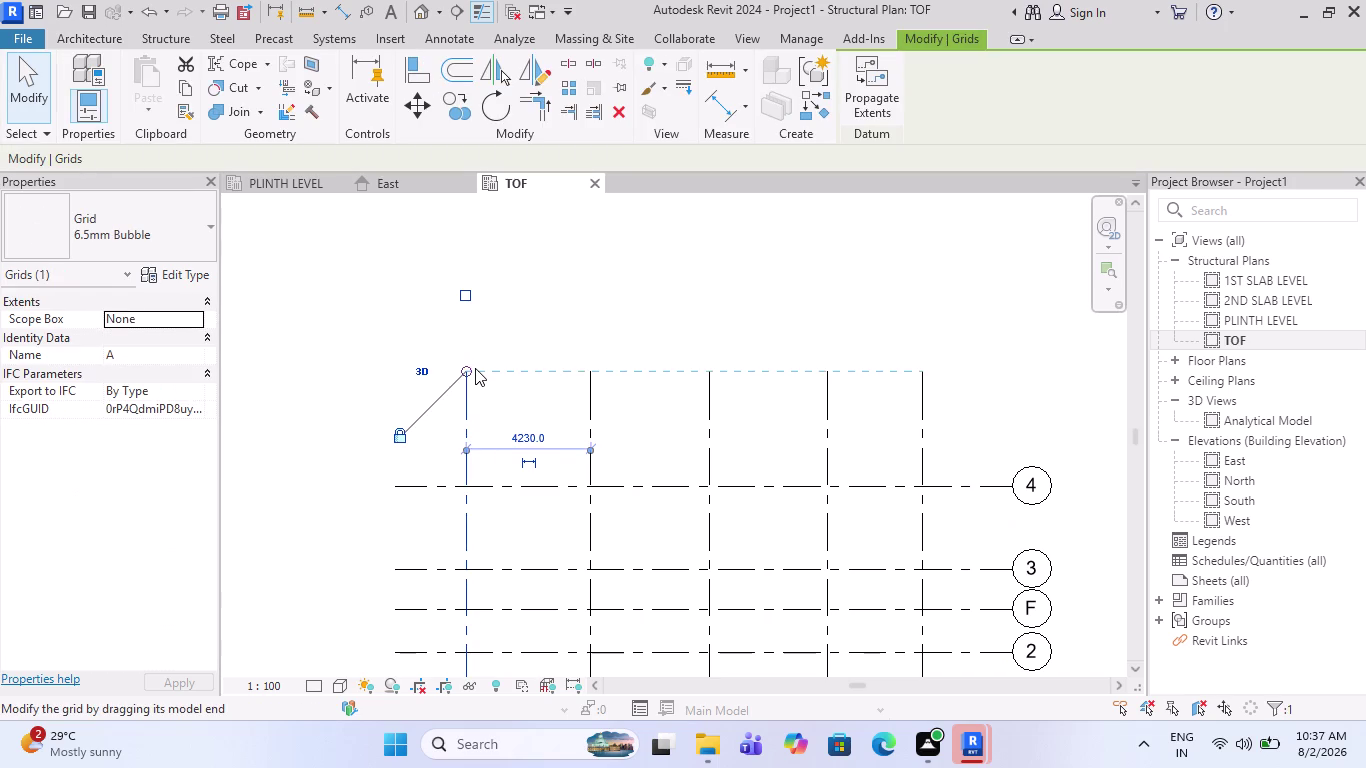
drag(470, 373, 475, 425)
scroll(down, 3)
key(Escape)
scroll(up, 3)
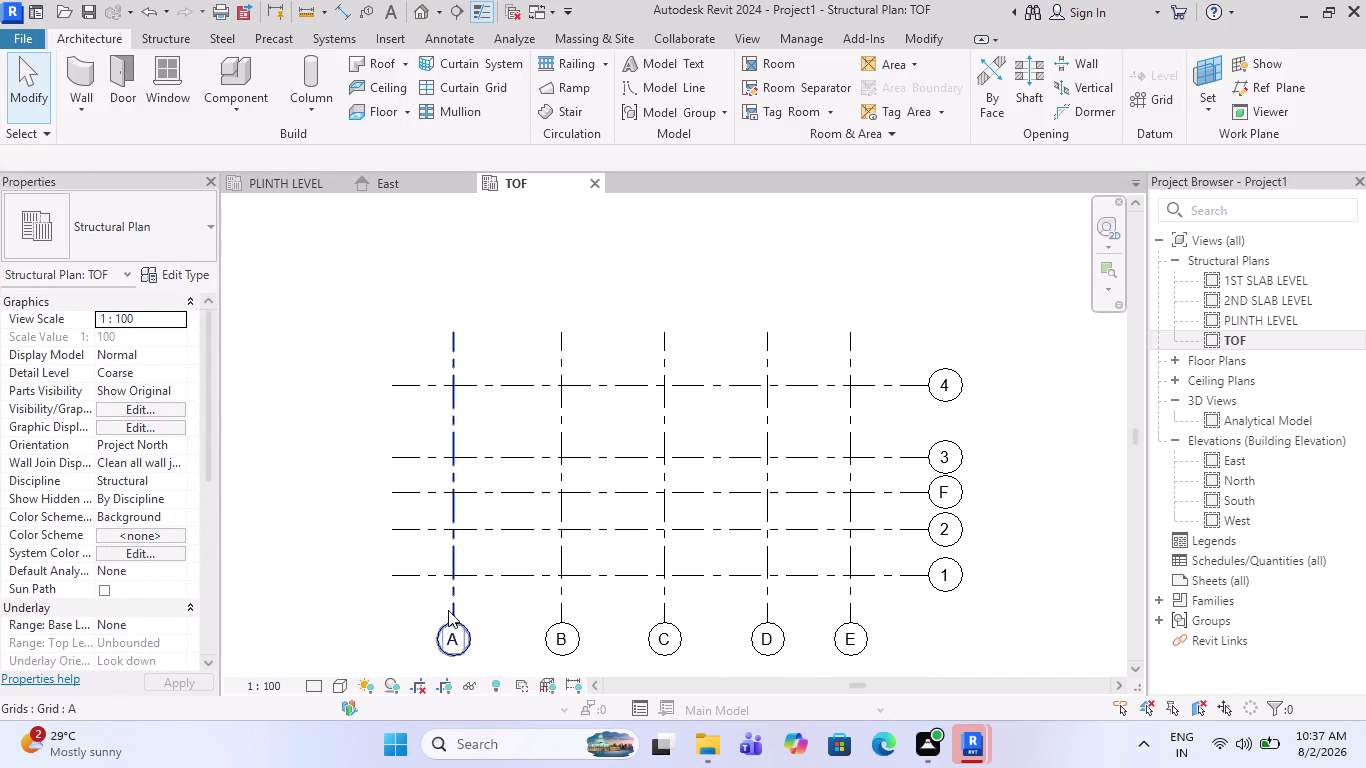
scroll(up, 3)
middle_drag(544, 497, 478, 502)
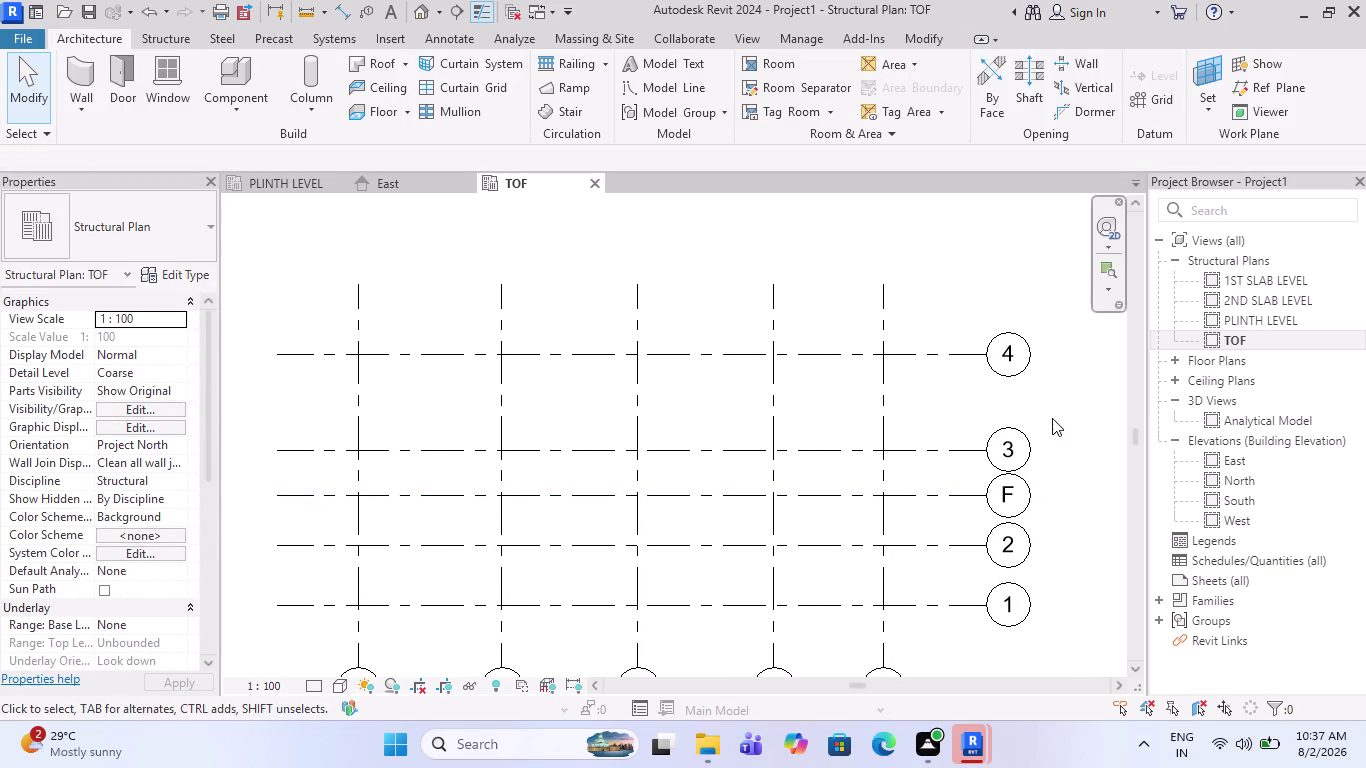
scroll(up, 3)
scroll(up, 3)
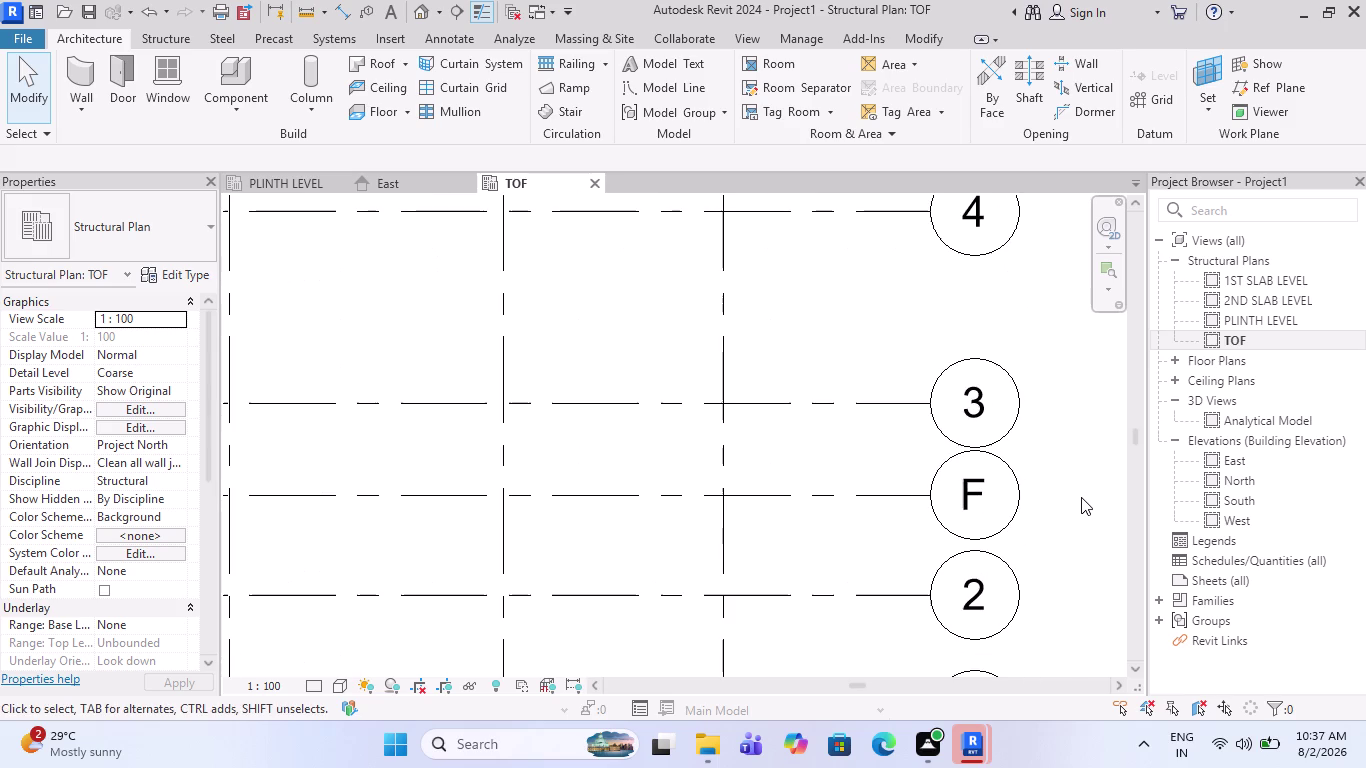
Select the stray grid line F and delete it.
drag(1066, 505, 889, 505)
scroll(down, 3)
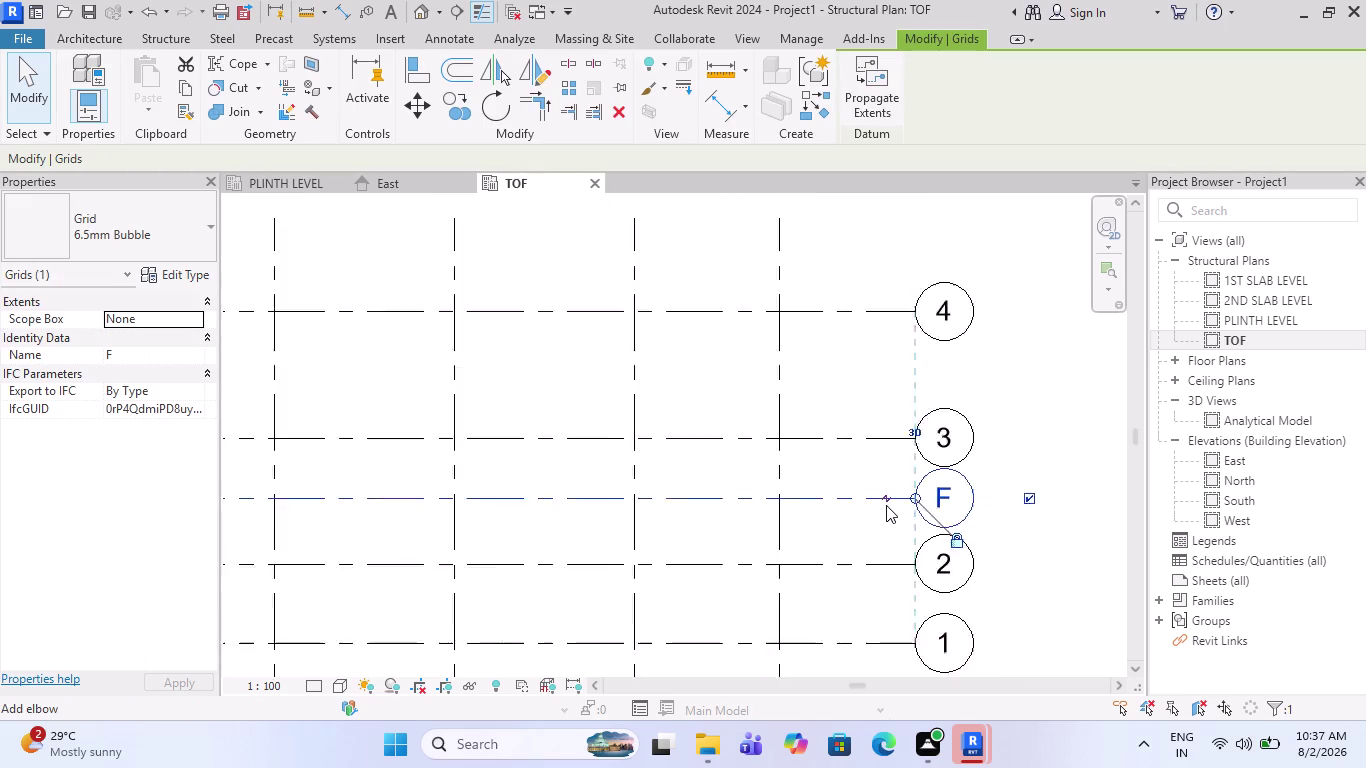
scroll(down, 3)
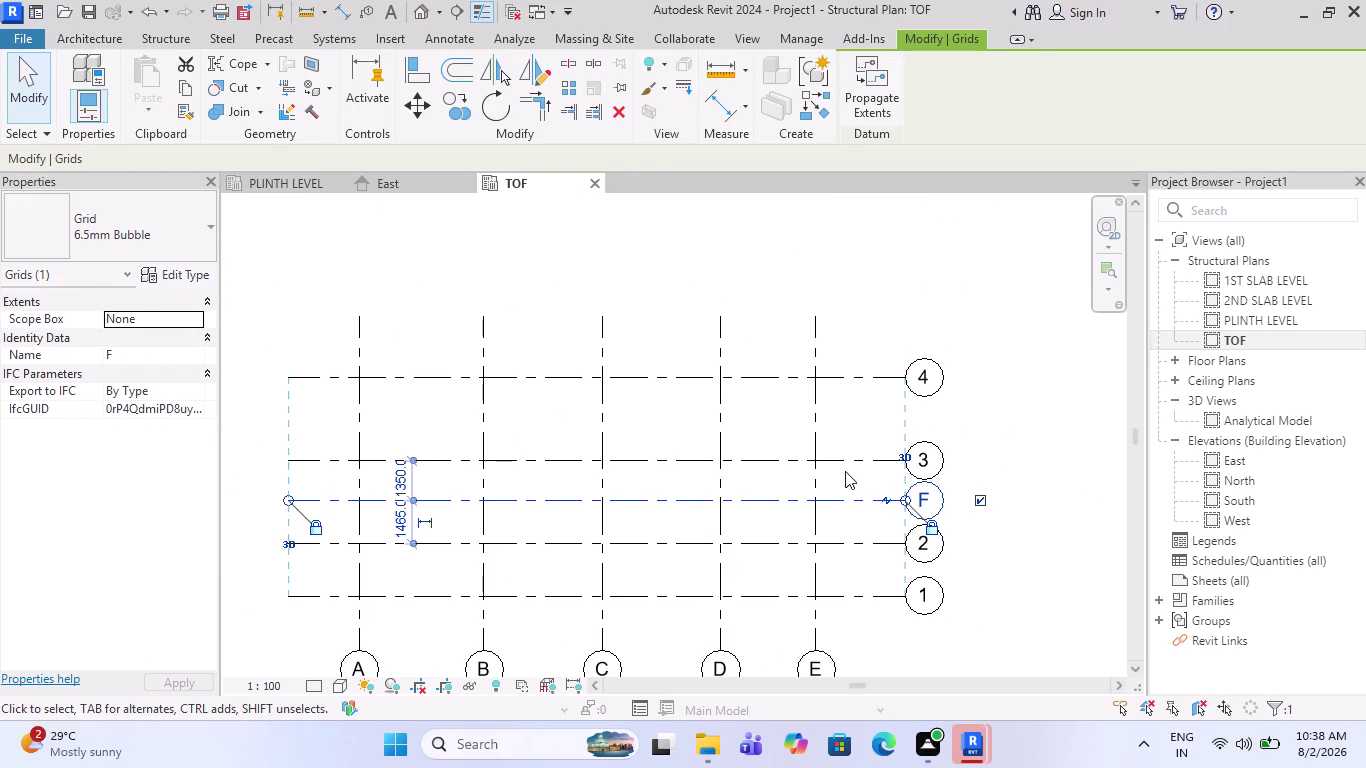
key(Delete)
scroll(down, 3)
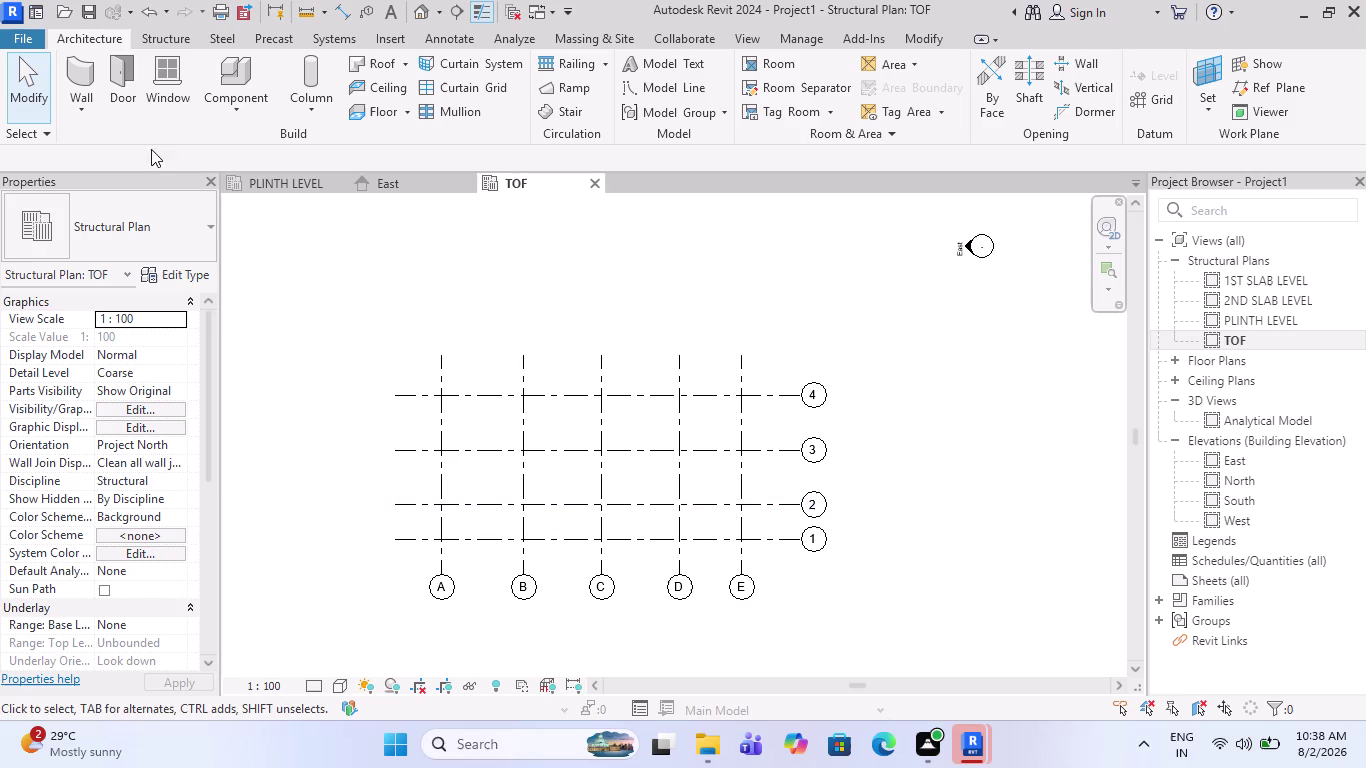
Activate isolated foundation placement with M_Footing-Rectangular 1800 x 1200 x 450mm.
click(283, 109)
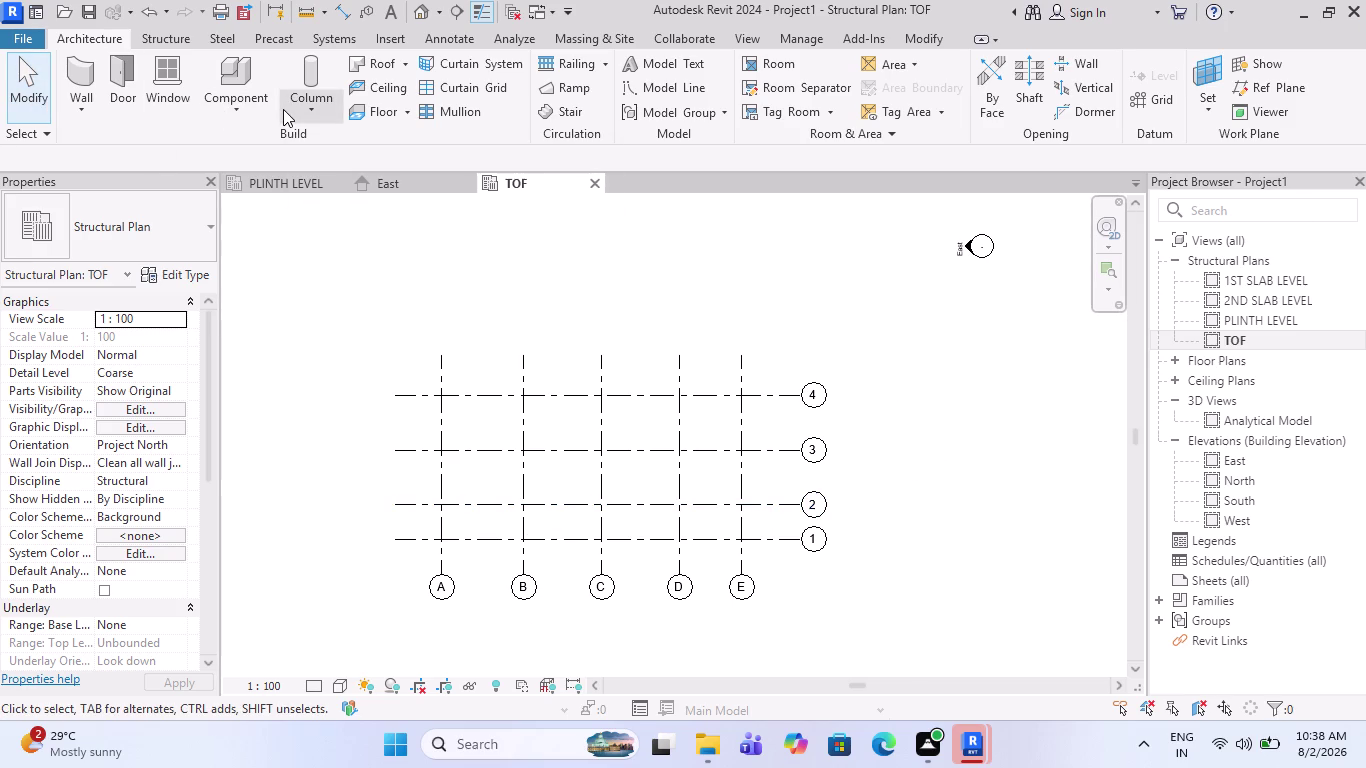
click(283, 109)
click(173, 39)
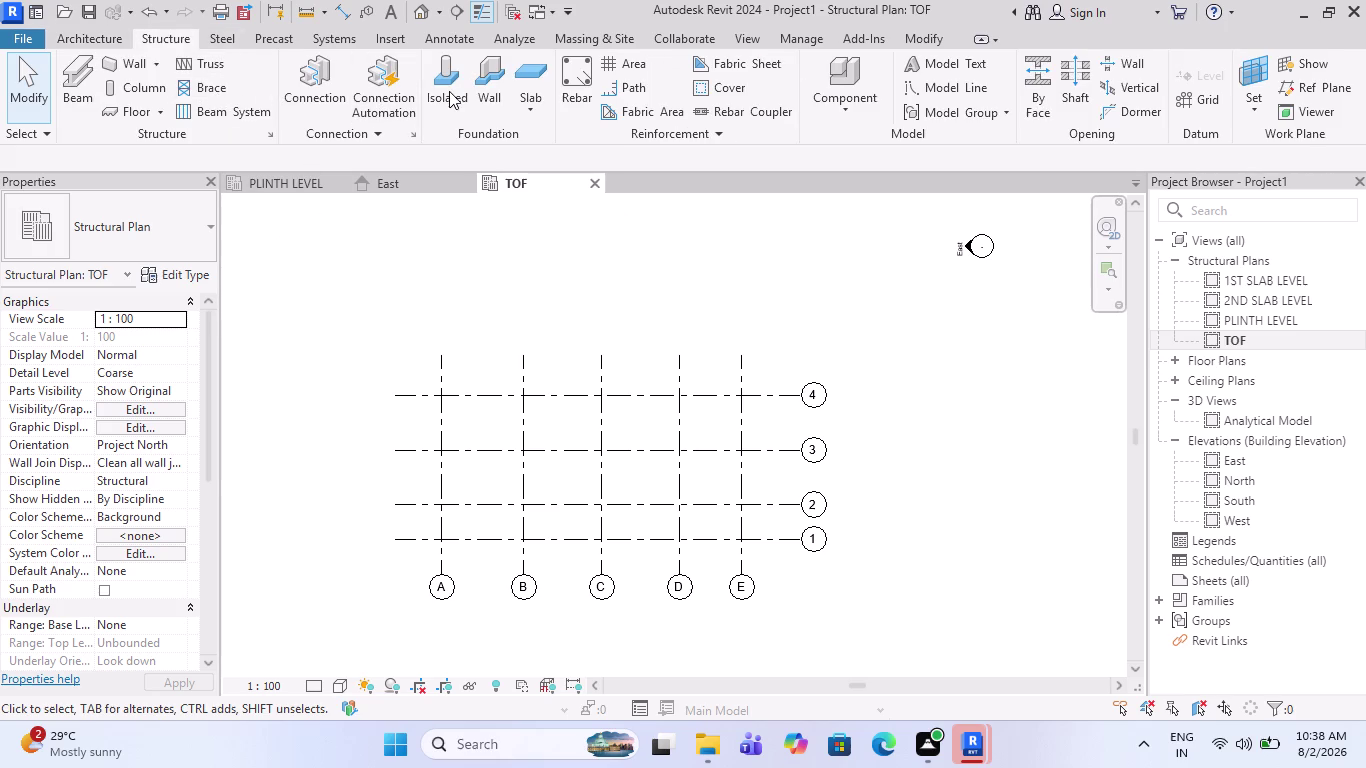
click(451, 90)
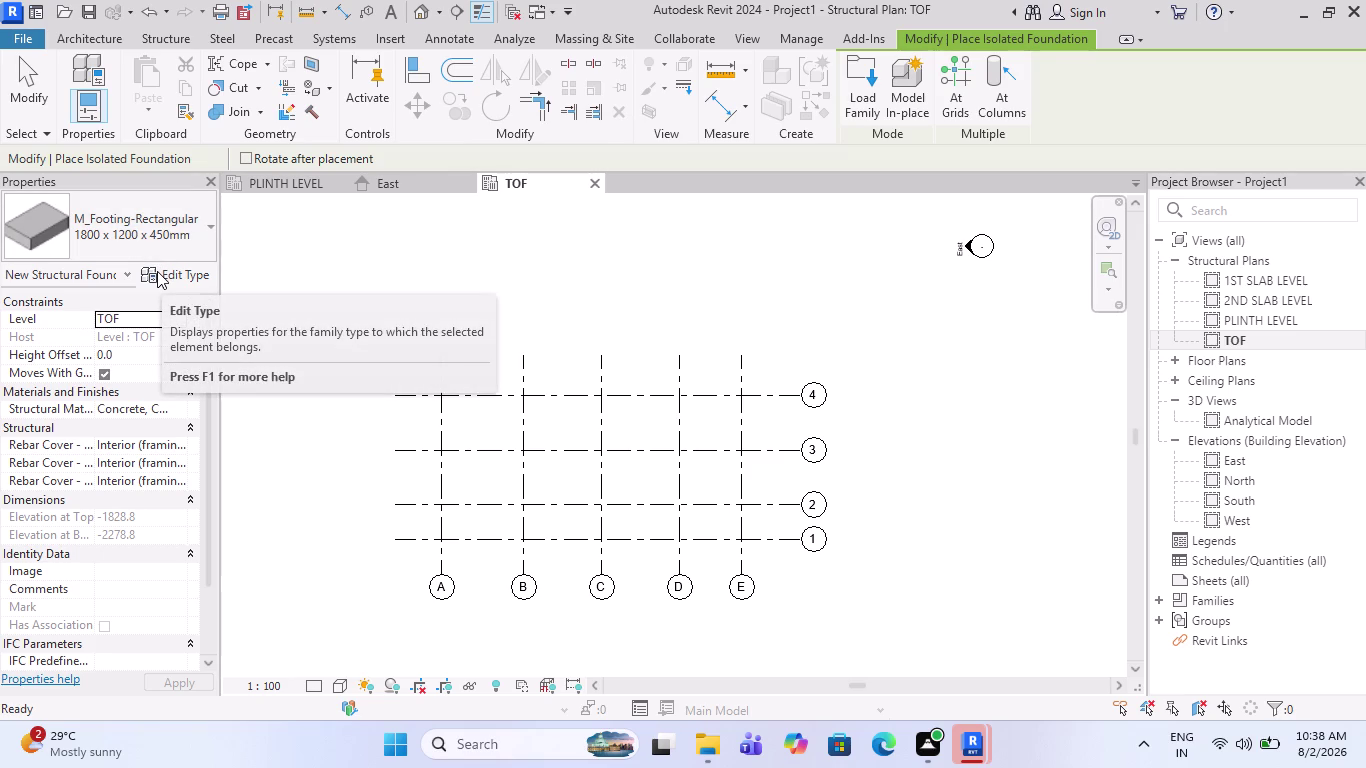
Rotate the footing preview back upright, then switch to Multiple > At Grids.
scroll(up, 3)
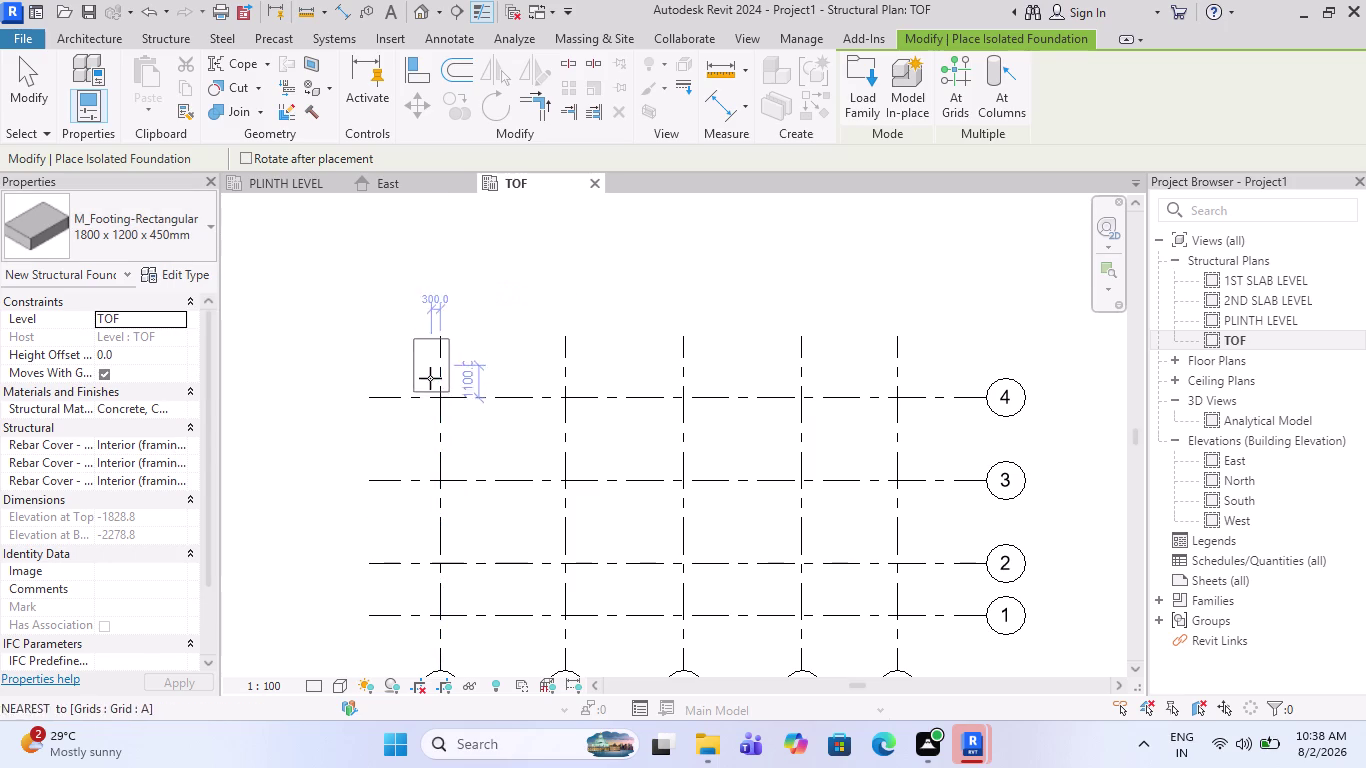
key(space)
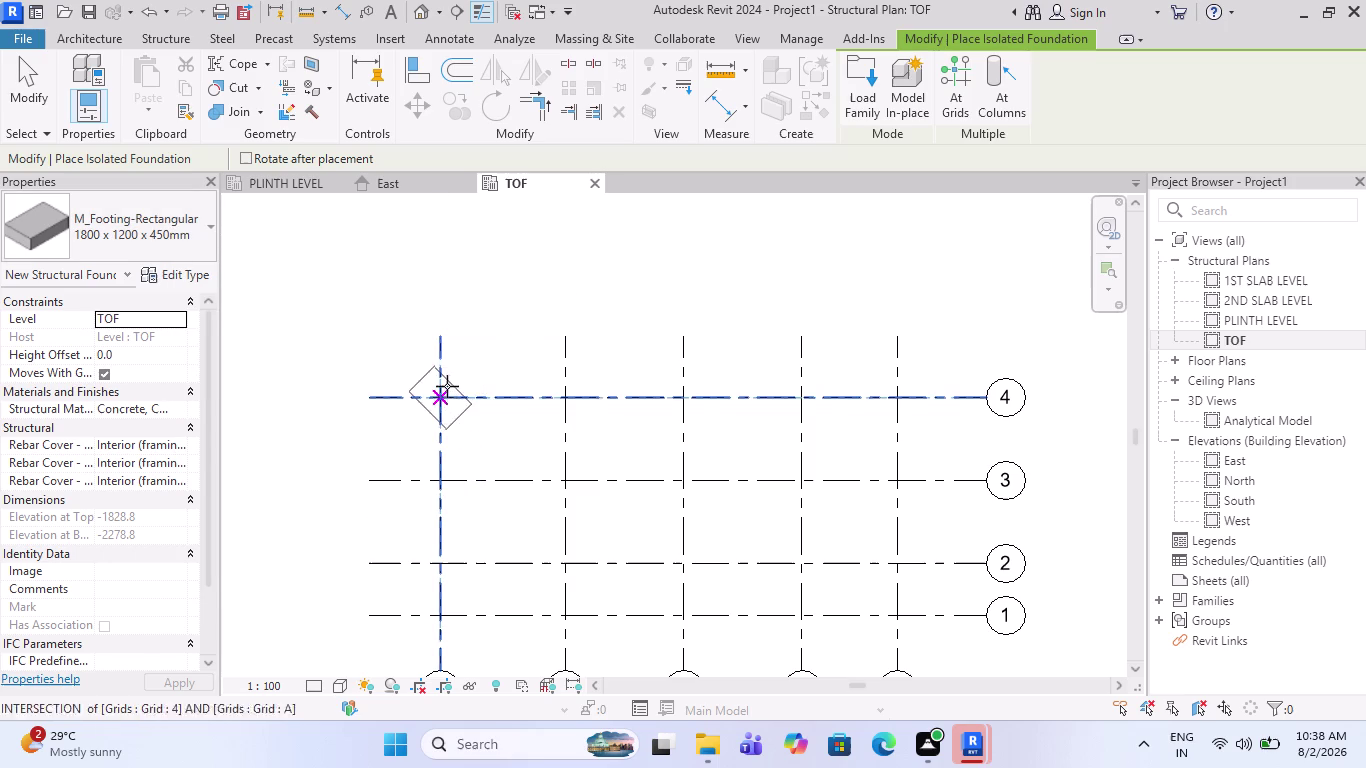
key(space)
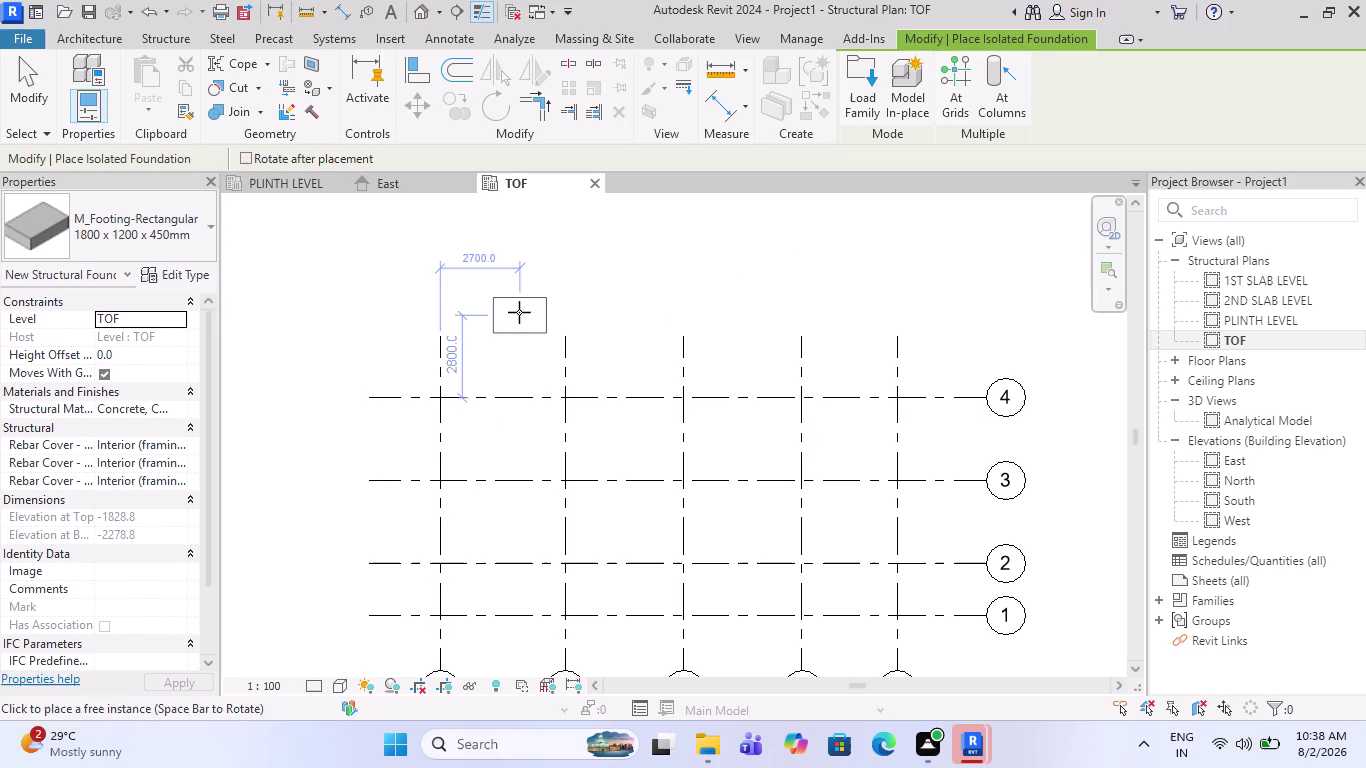
key(space)
key(space)
key(space)
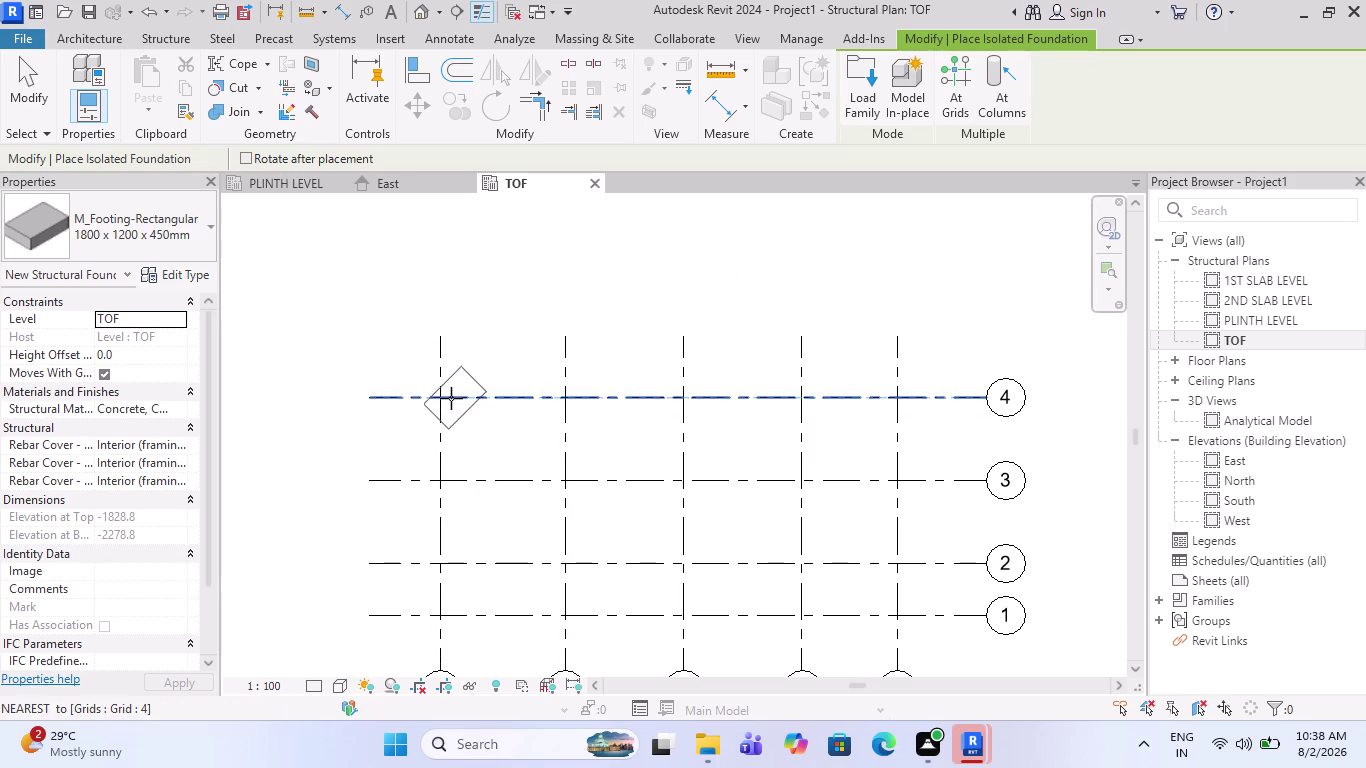
key(space)
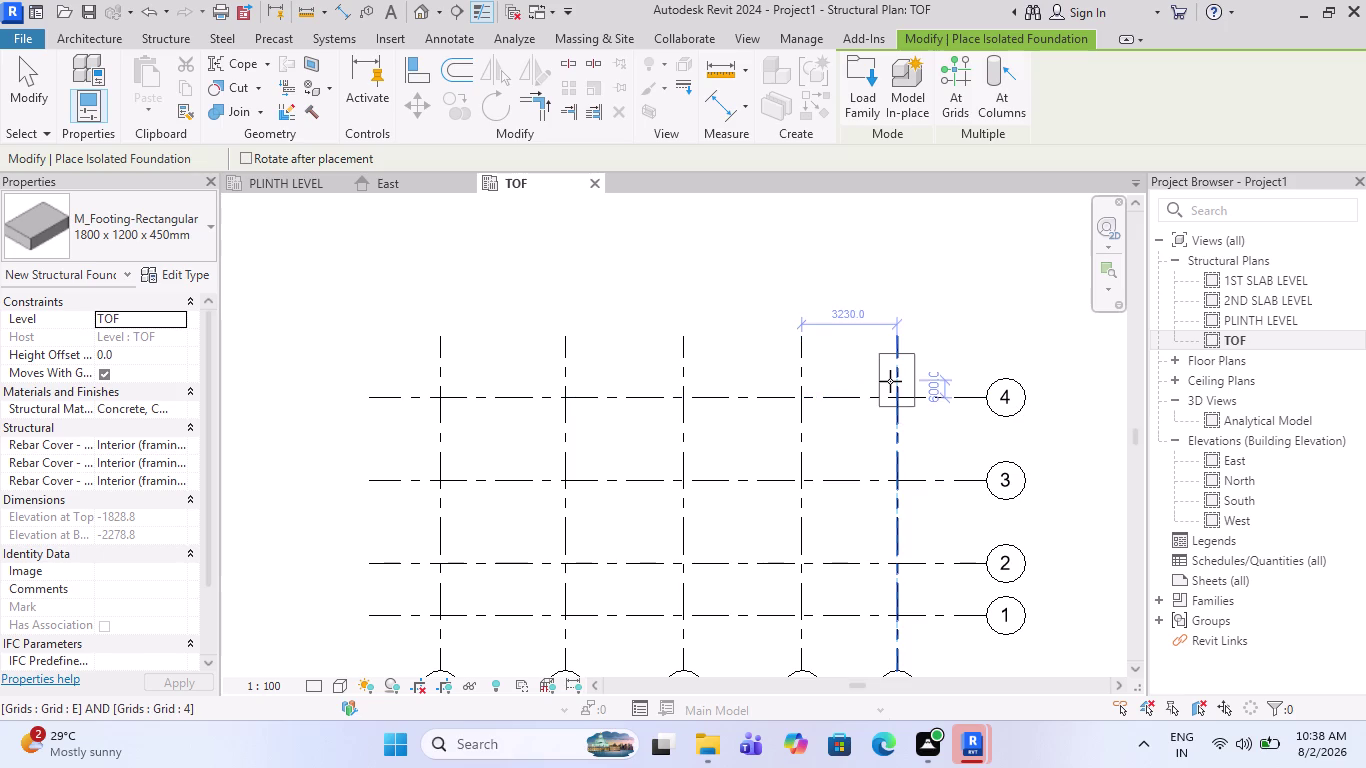
scroll(down, 3)
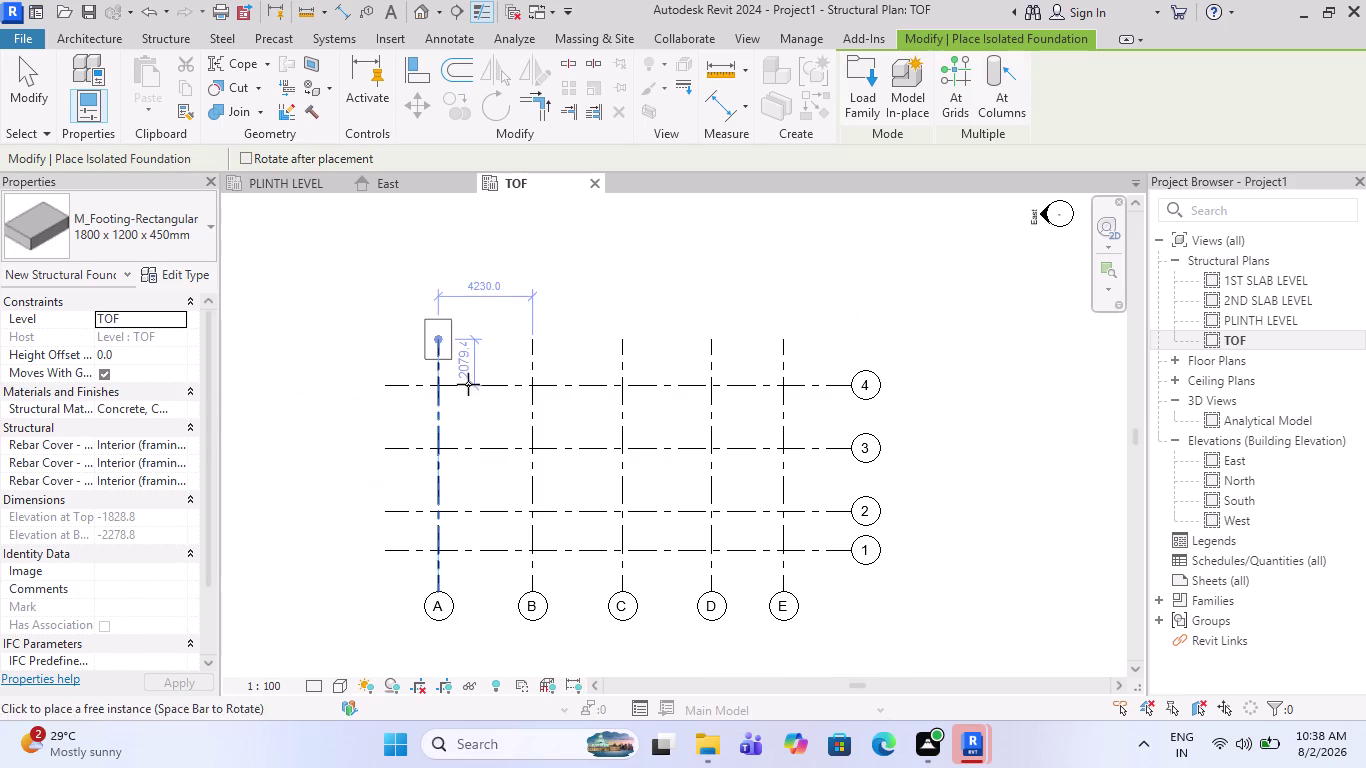
click(945, 94)
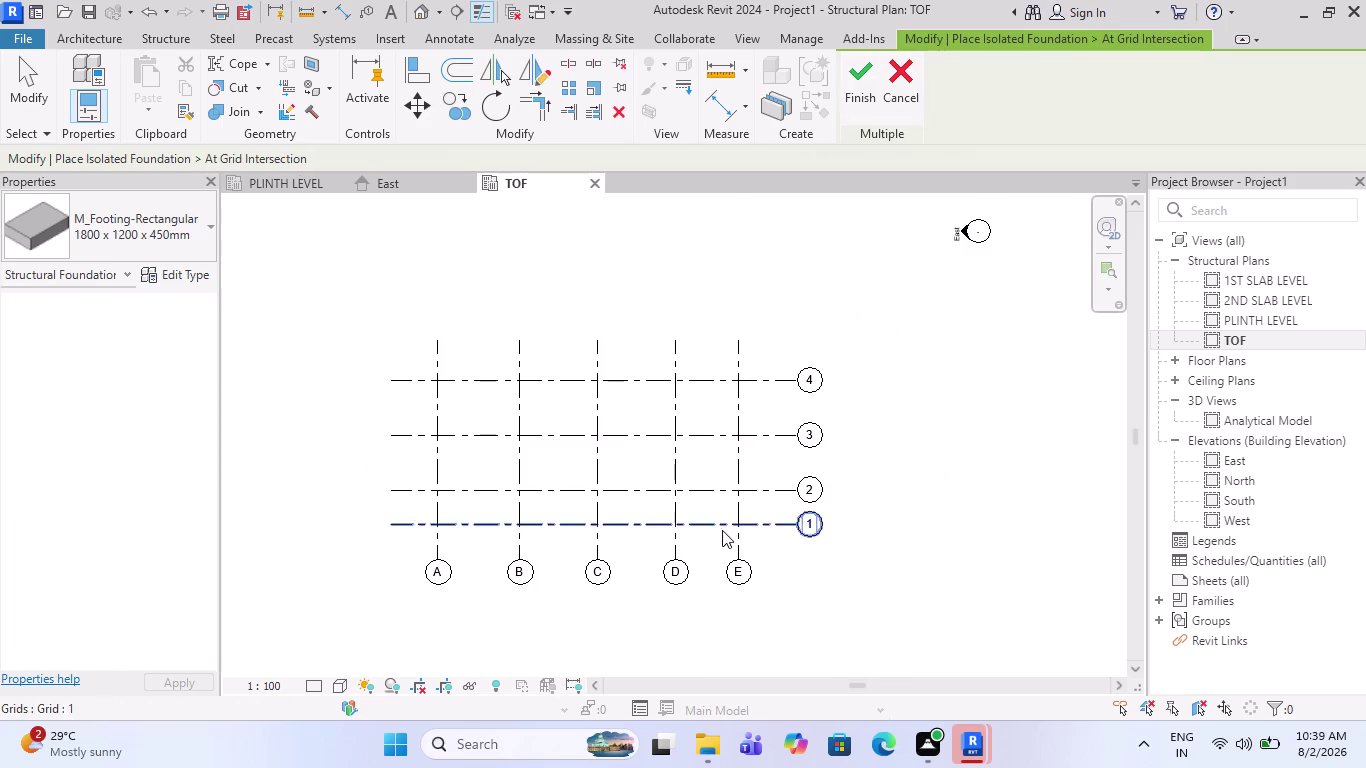
Window-select all grids to preview footings, rotate them, then cancel At Grids with Esc.
drag(755, 541, 429, 368)
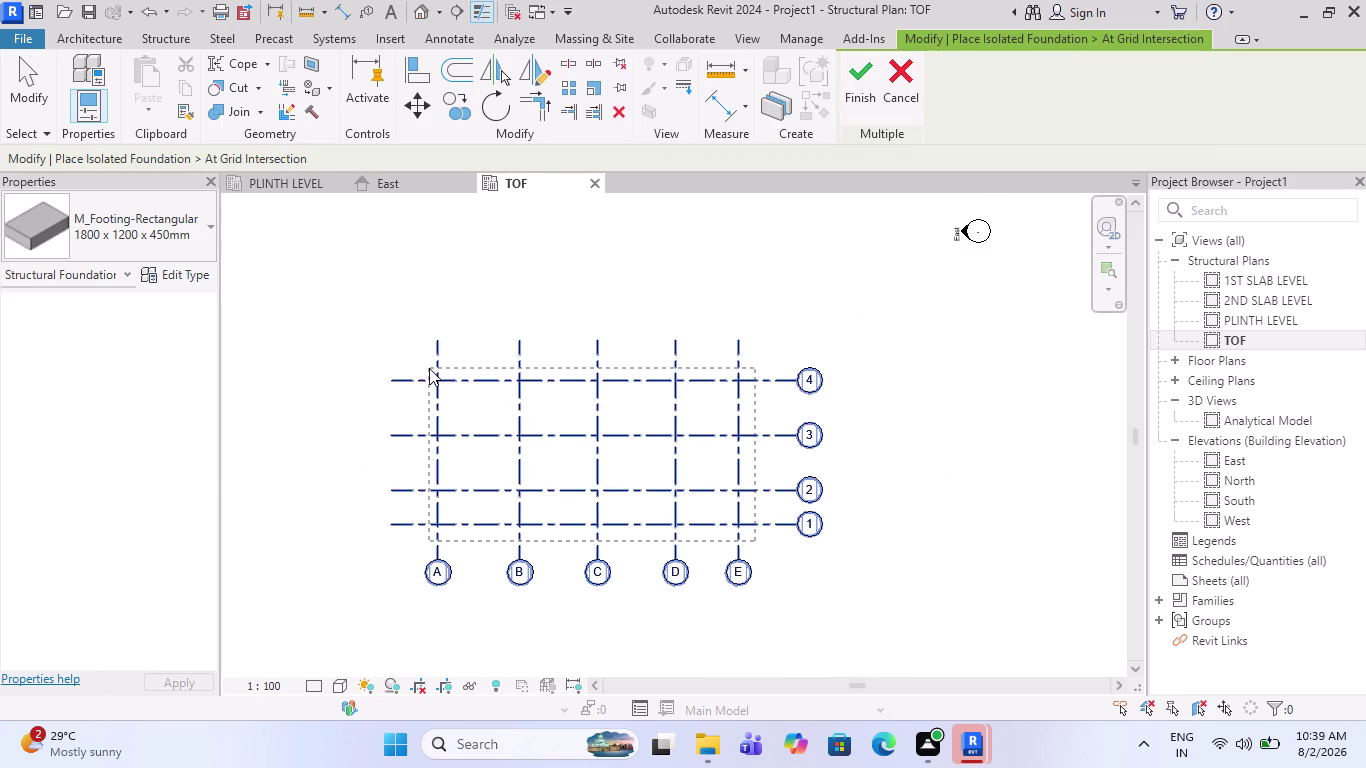
drag(429, 368, 427, 366)
scroll(up, 3)
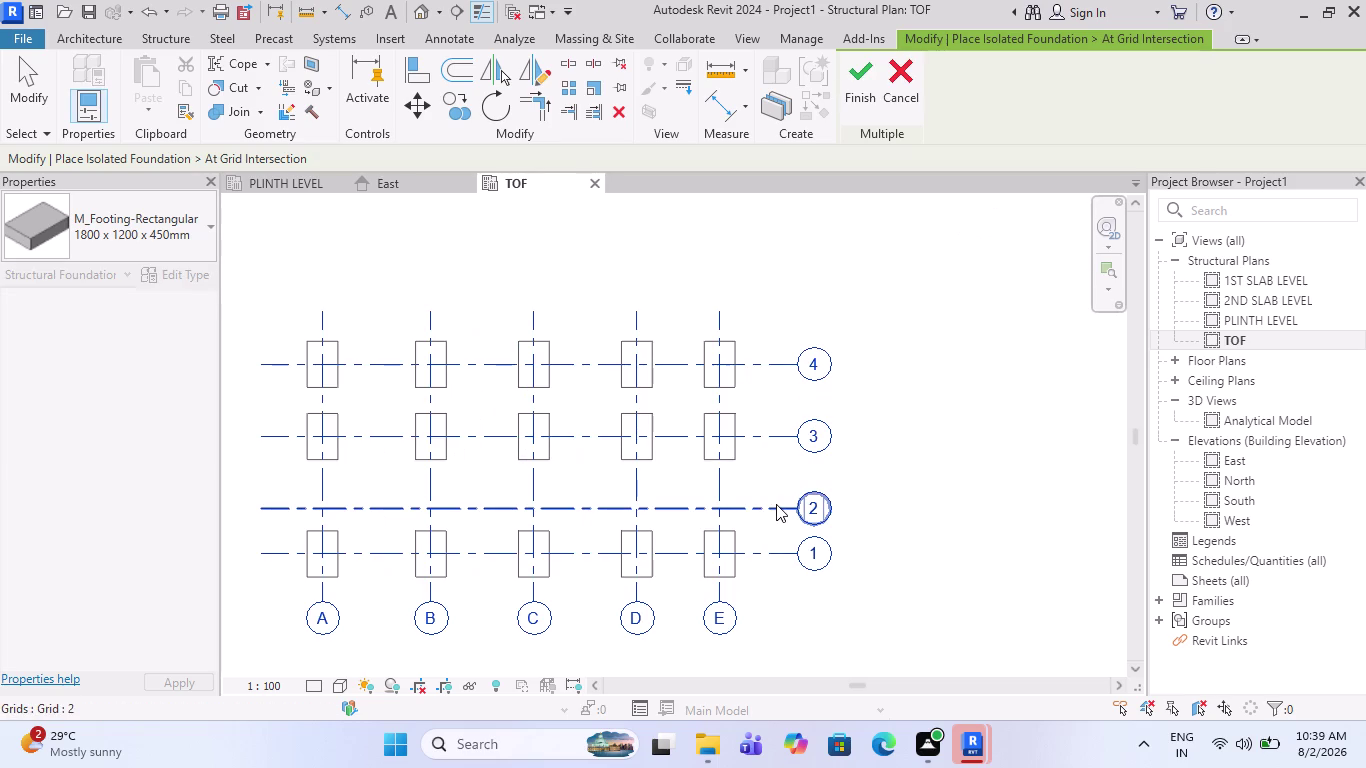
scroll(down, 3)
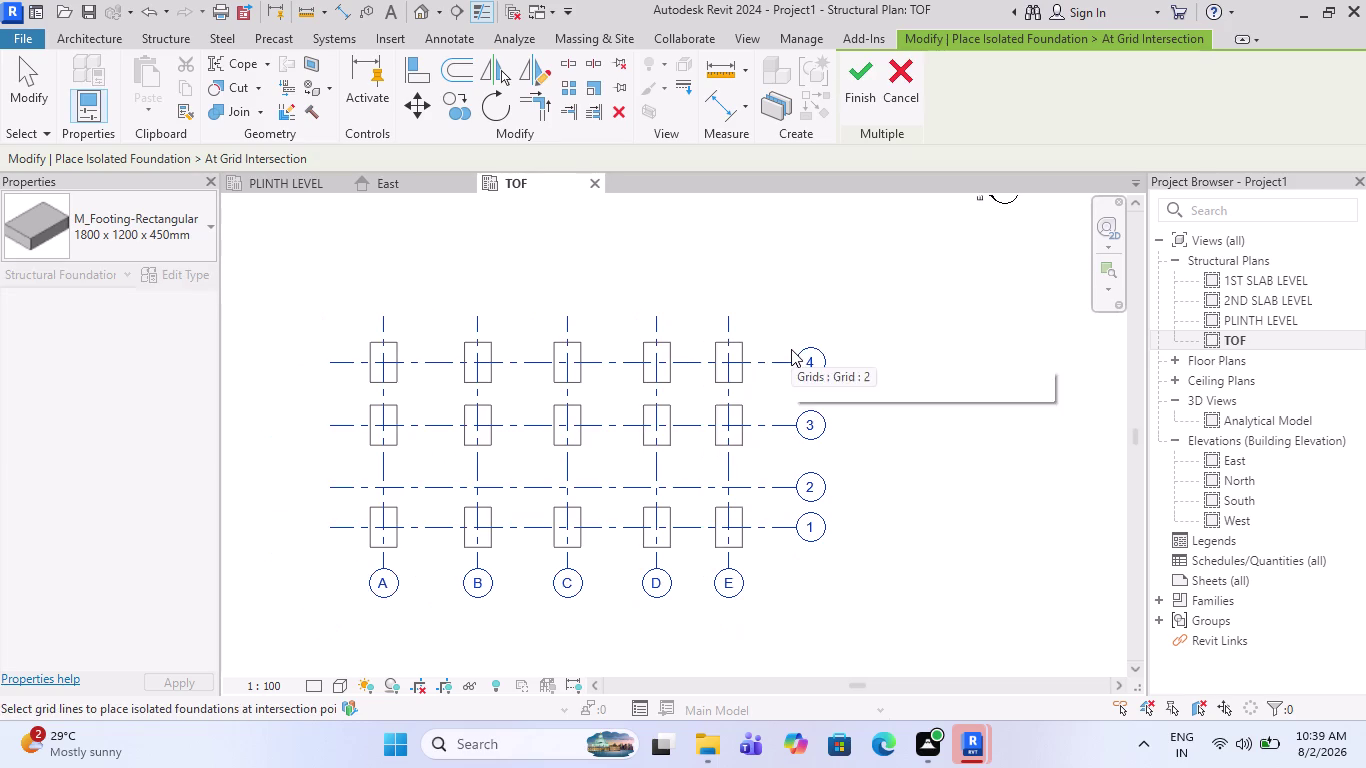
key(space)
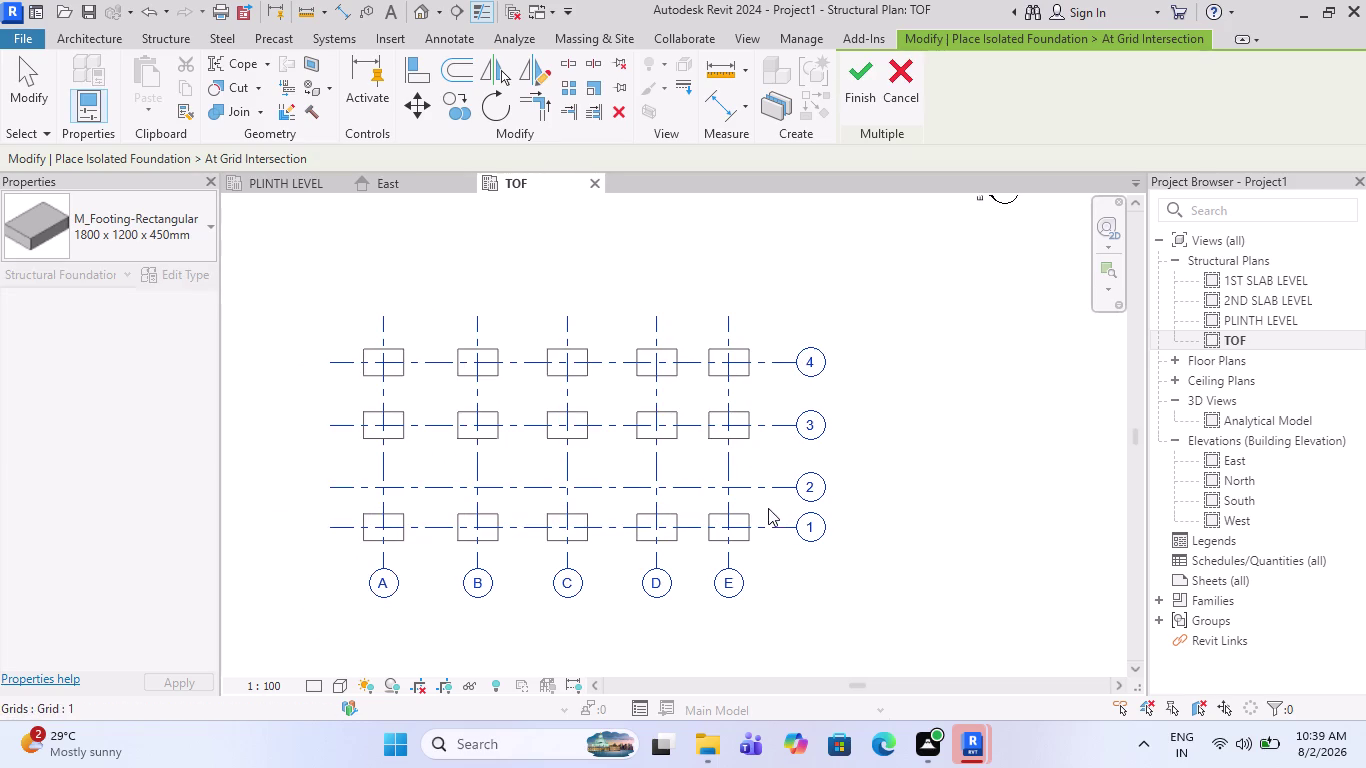
drag(774, 555, 257, 281)
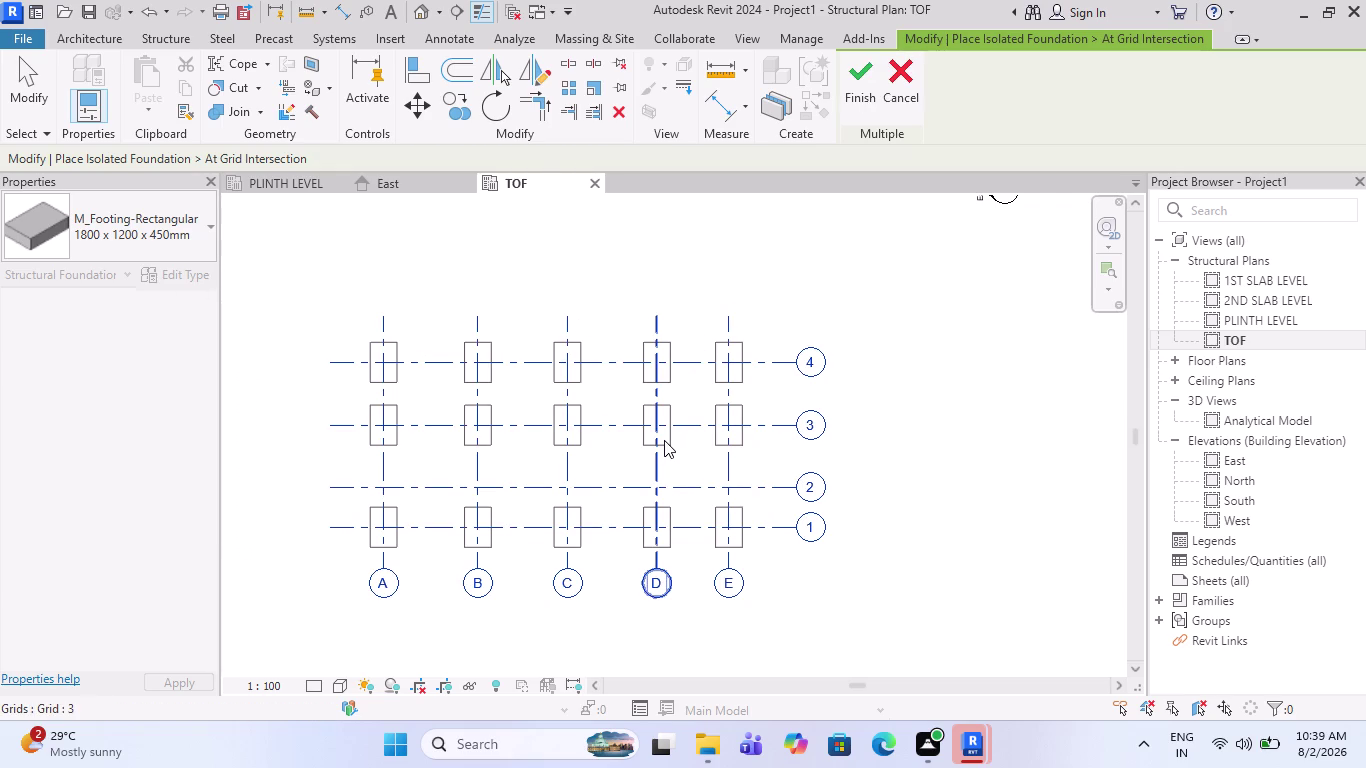
key(Escape)
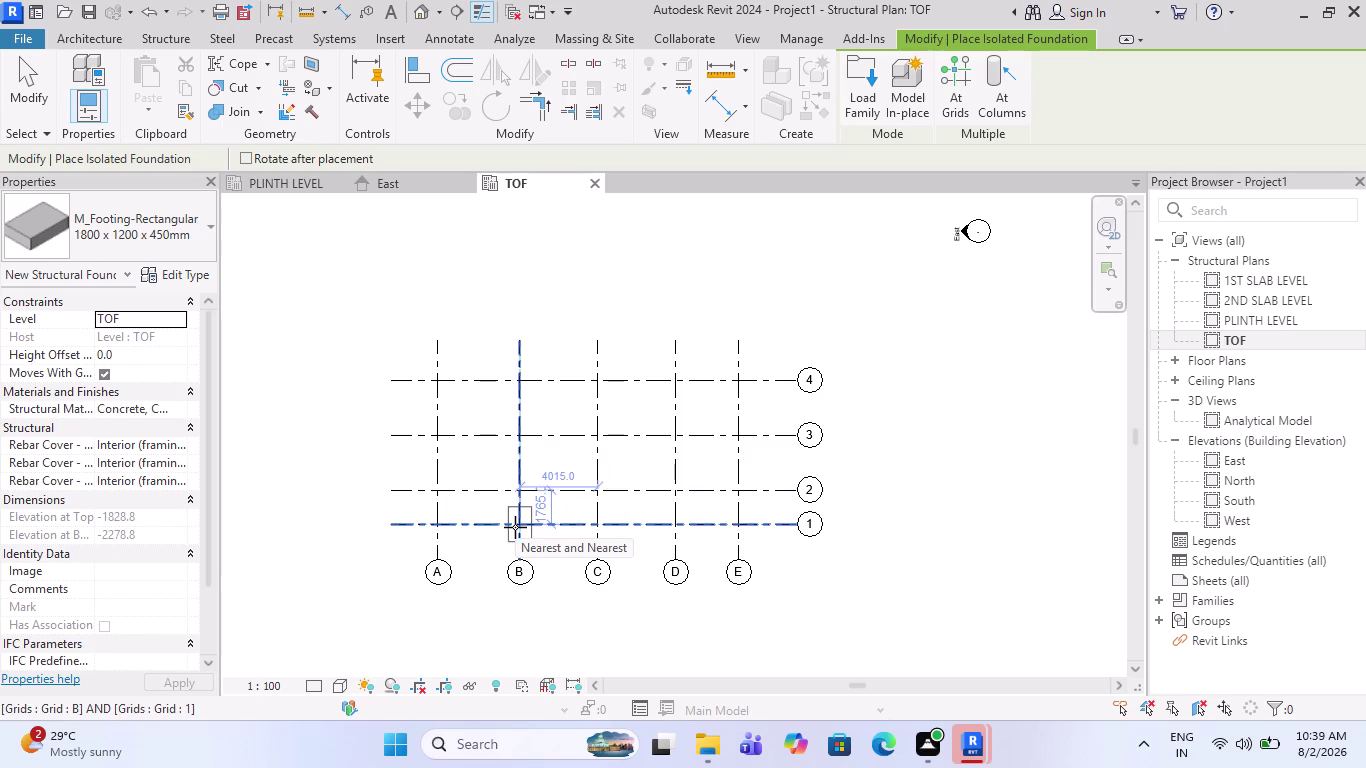
Switch the isolated foundation tool back to Multiple > At Grids.
scroll(up, 3)
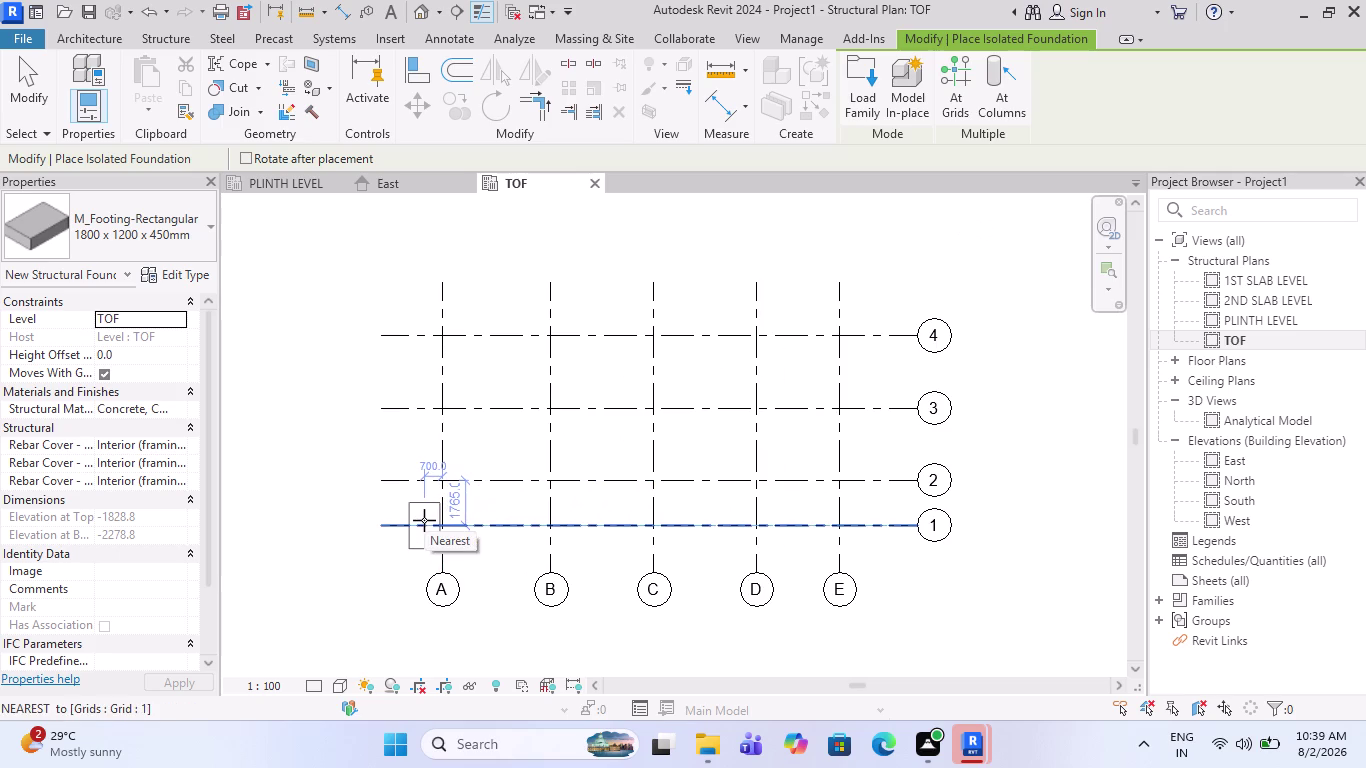
scroll(up, 3)
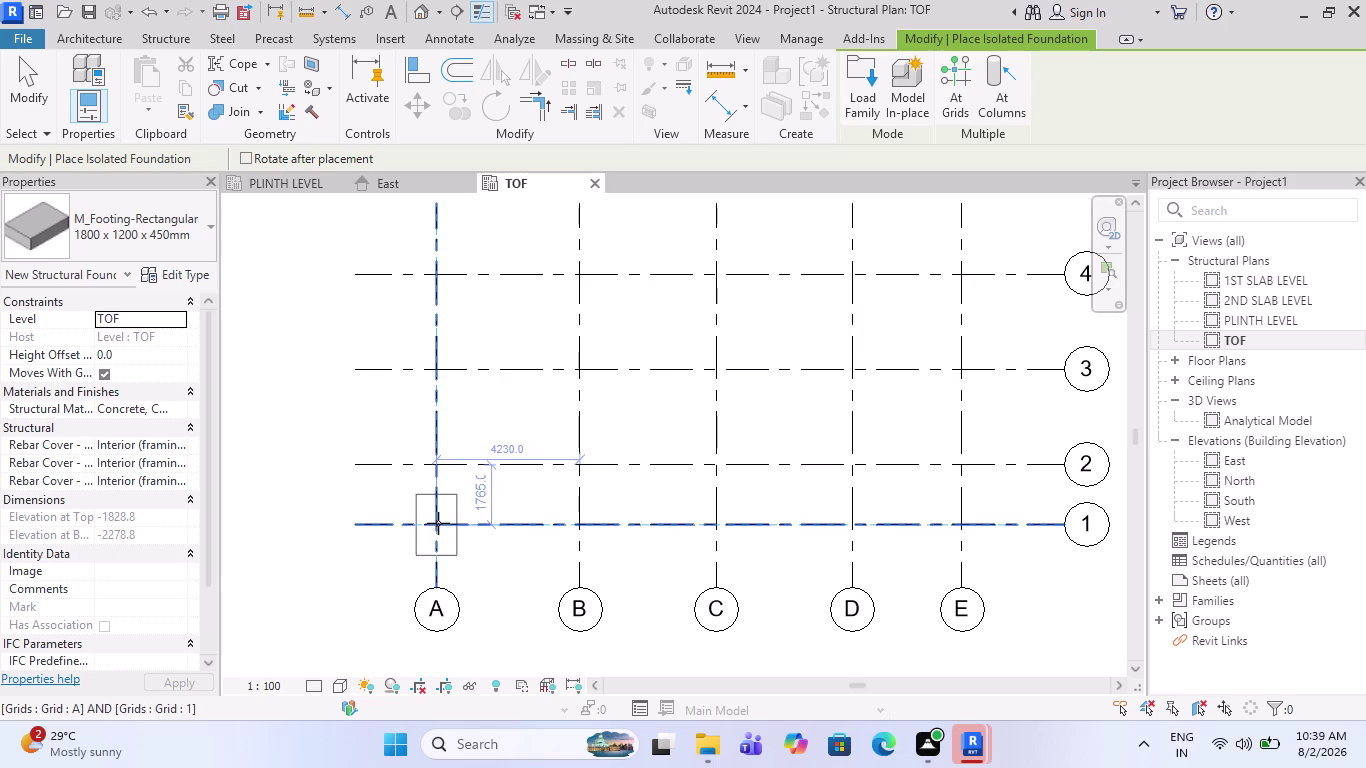
scroll(down, 3)
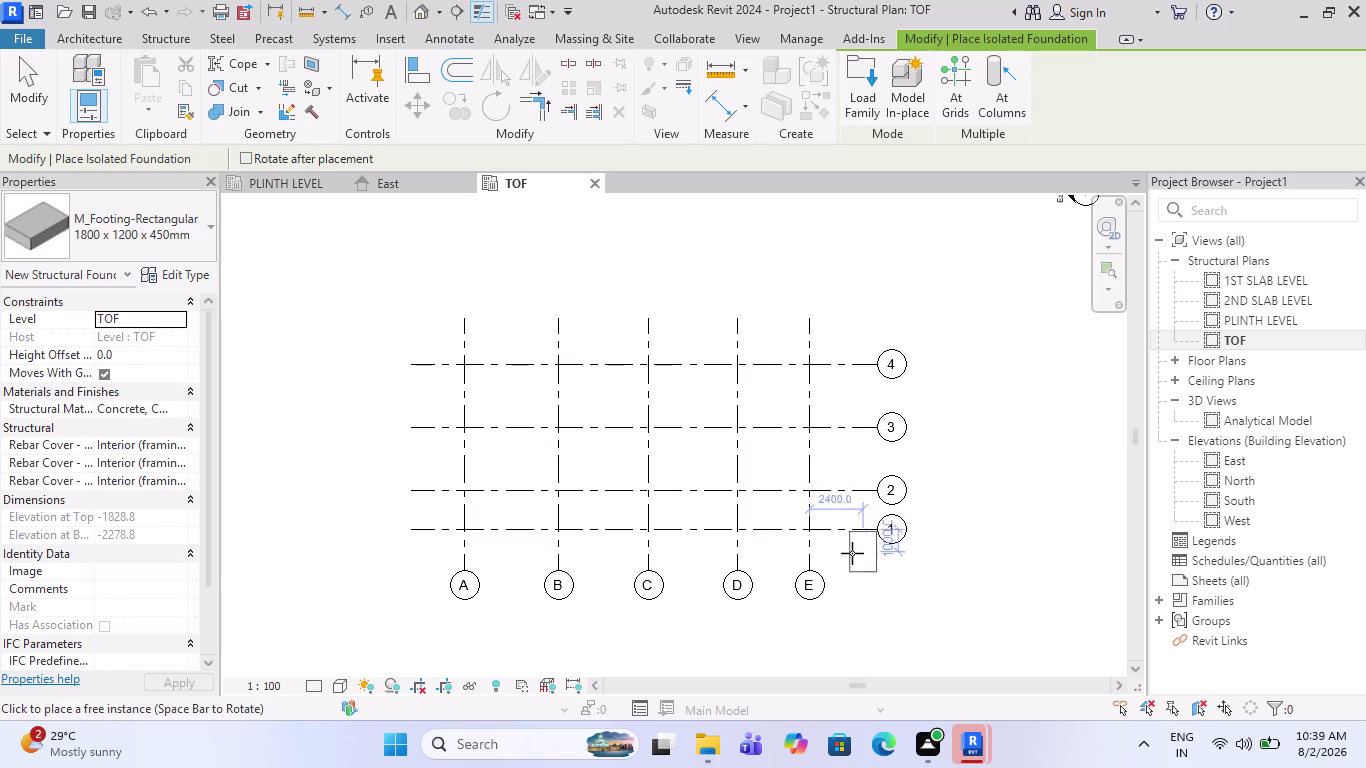
drag(840, 553, 869, 171)
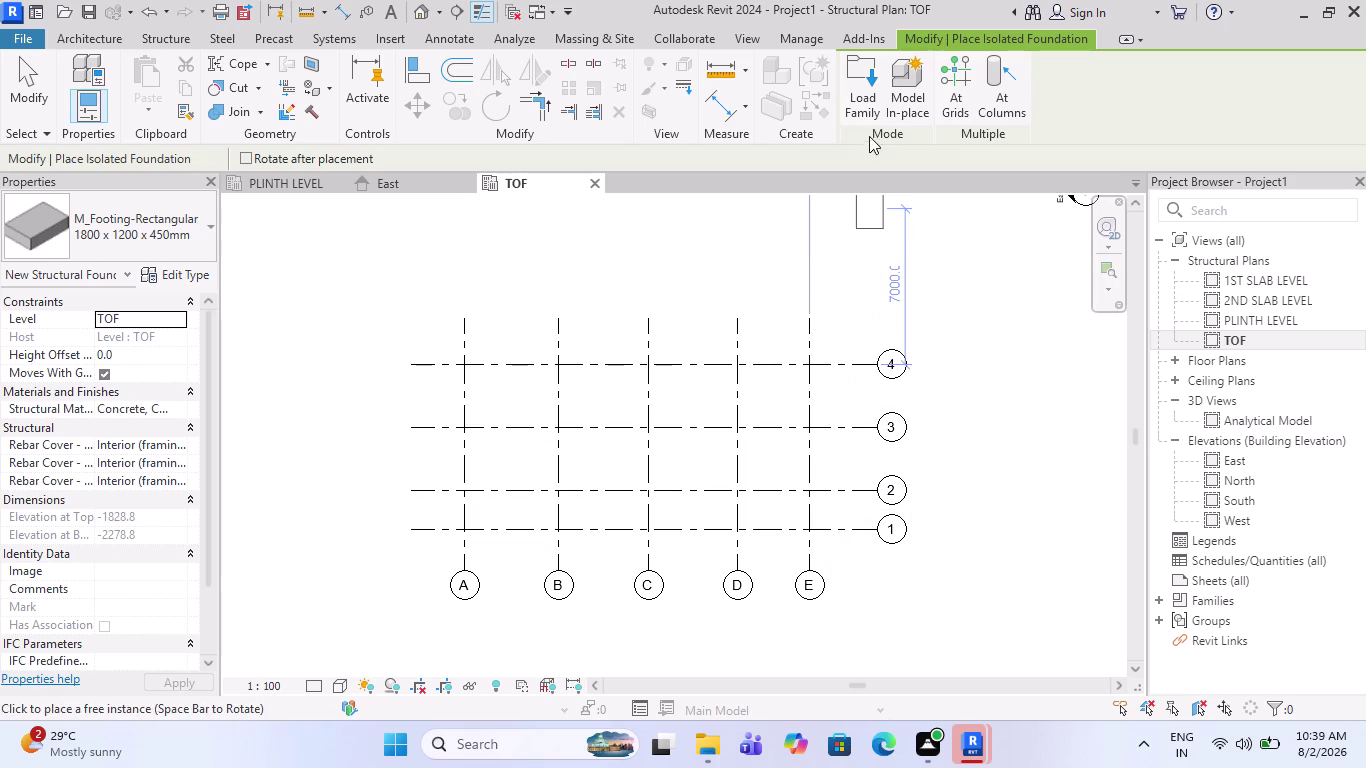
click(960, 98)
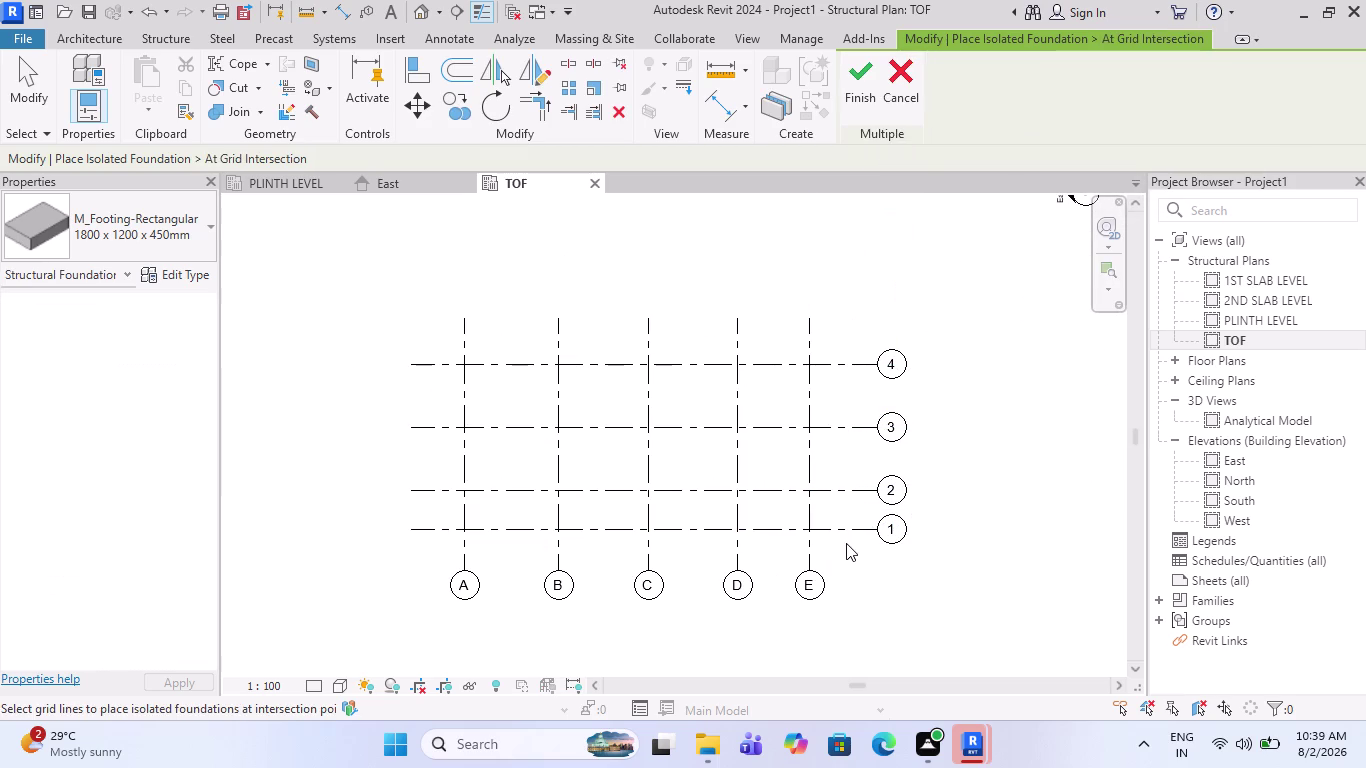